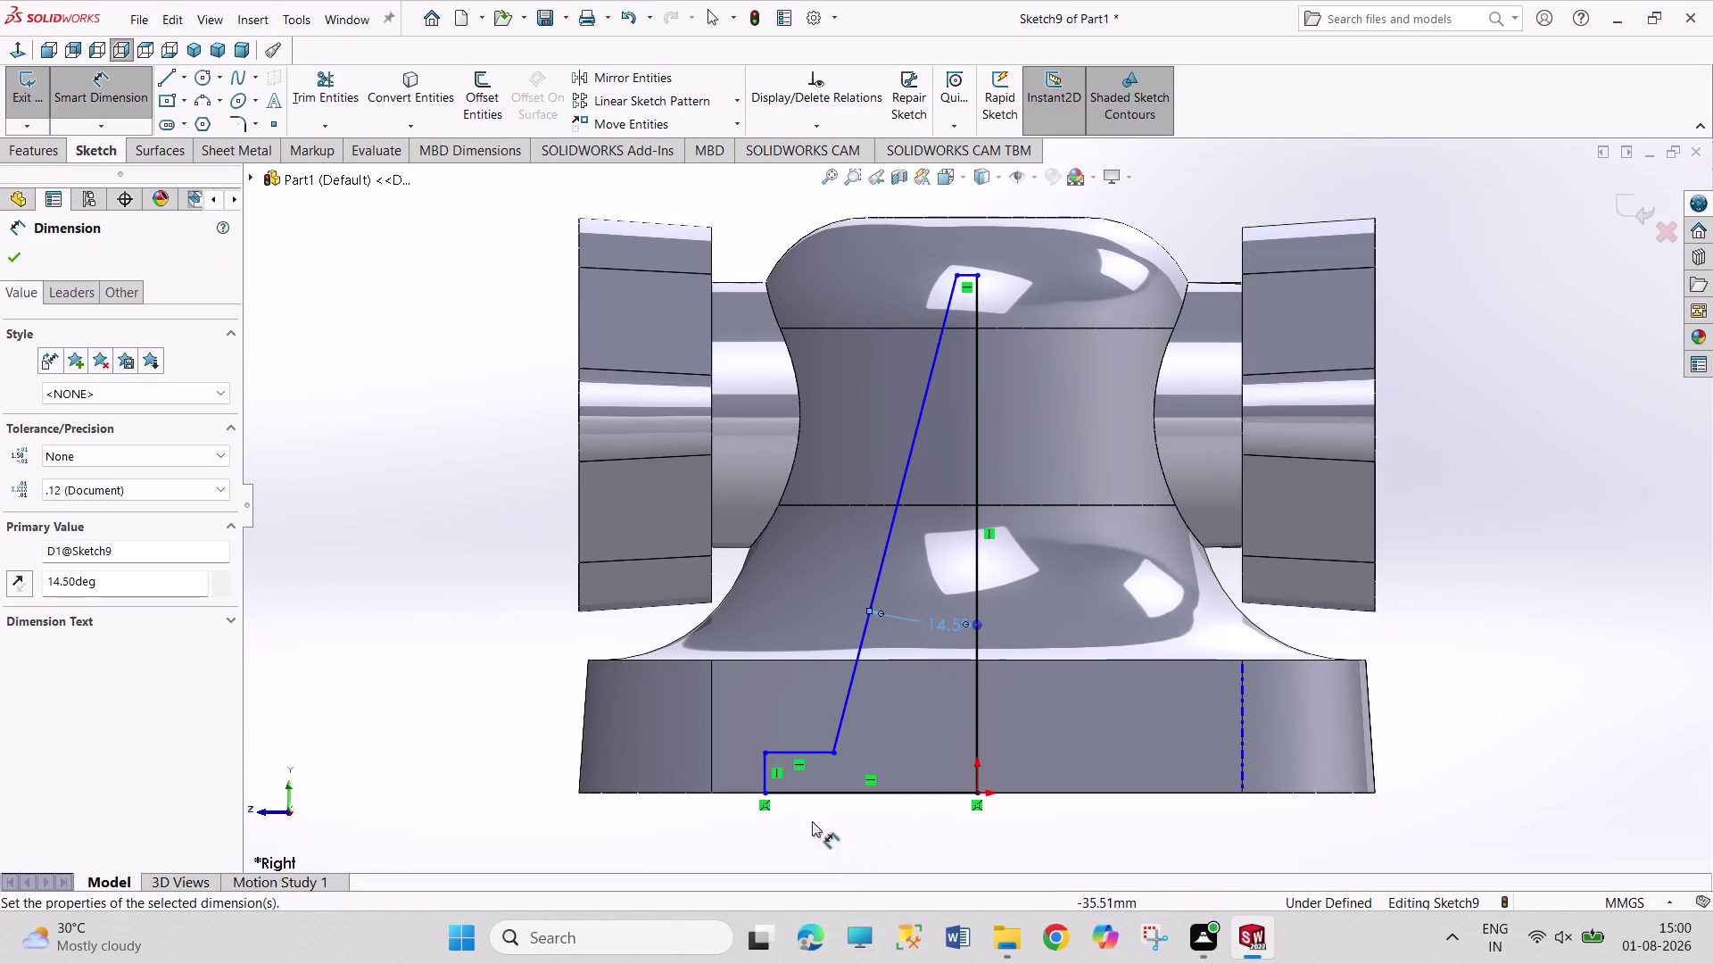
Dimension the profile's bottom line to a 50 mm base width.
click(830, 795)
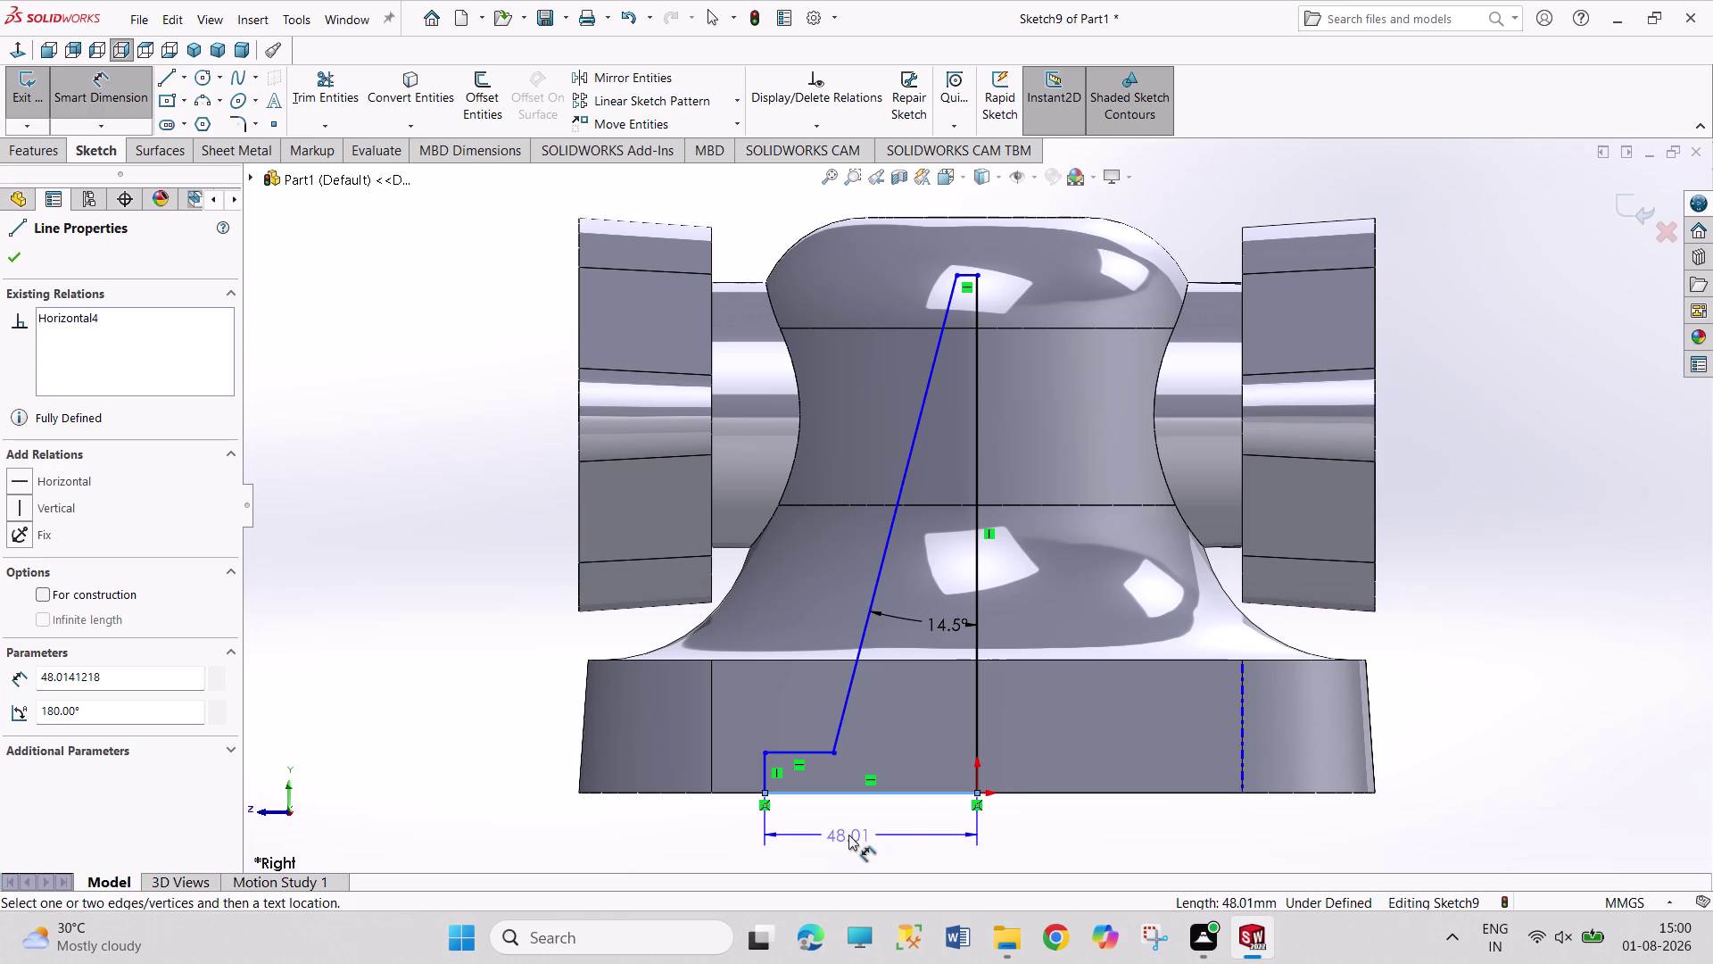
click(848, 834)
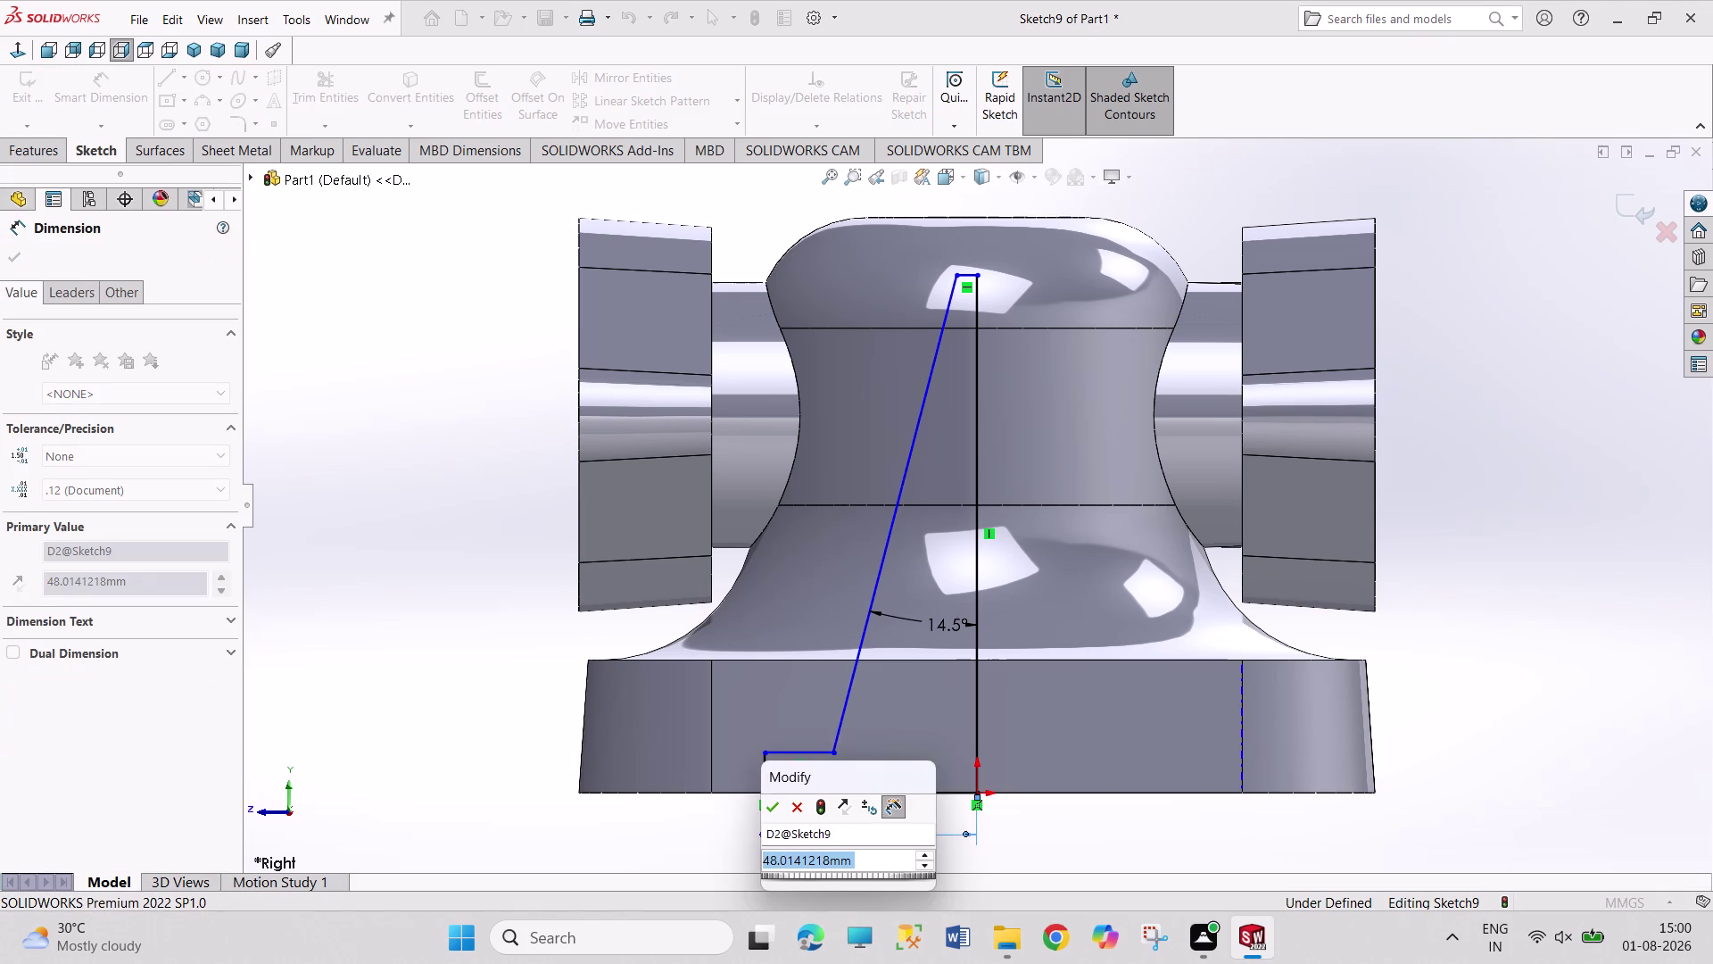
text(50)
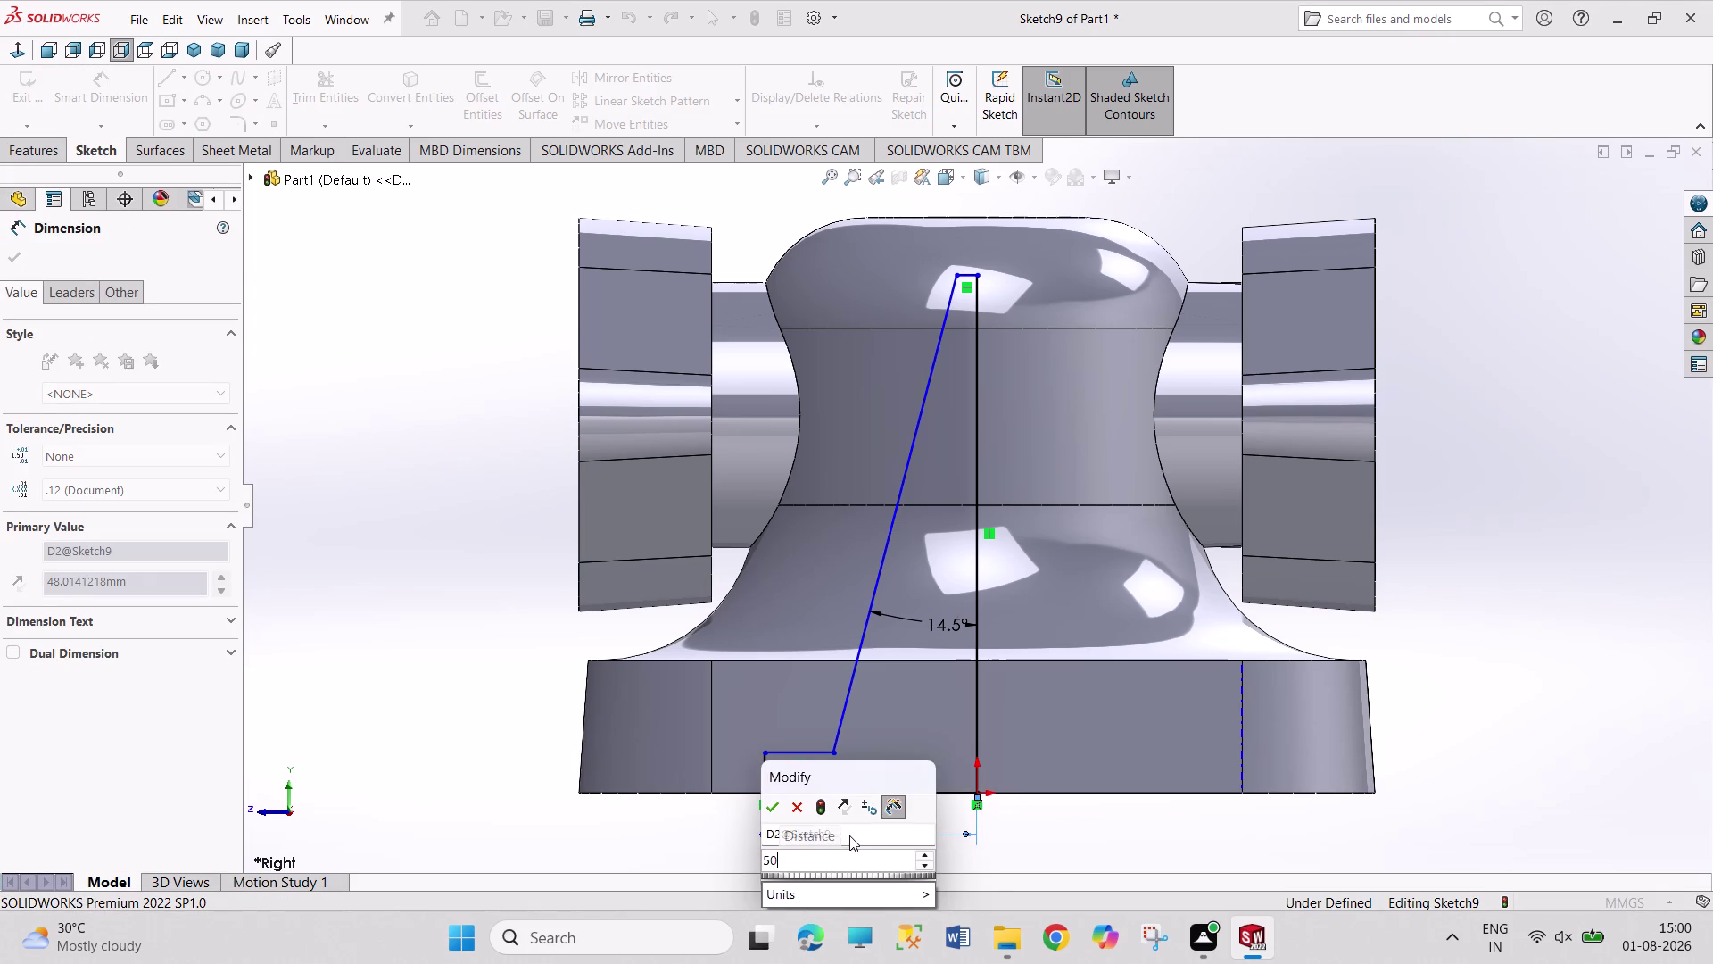
key(Return)
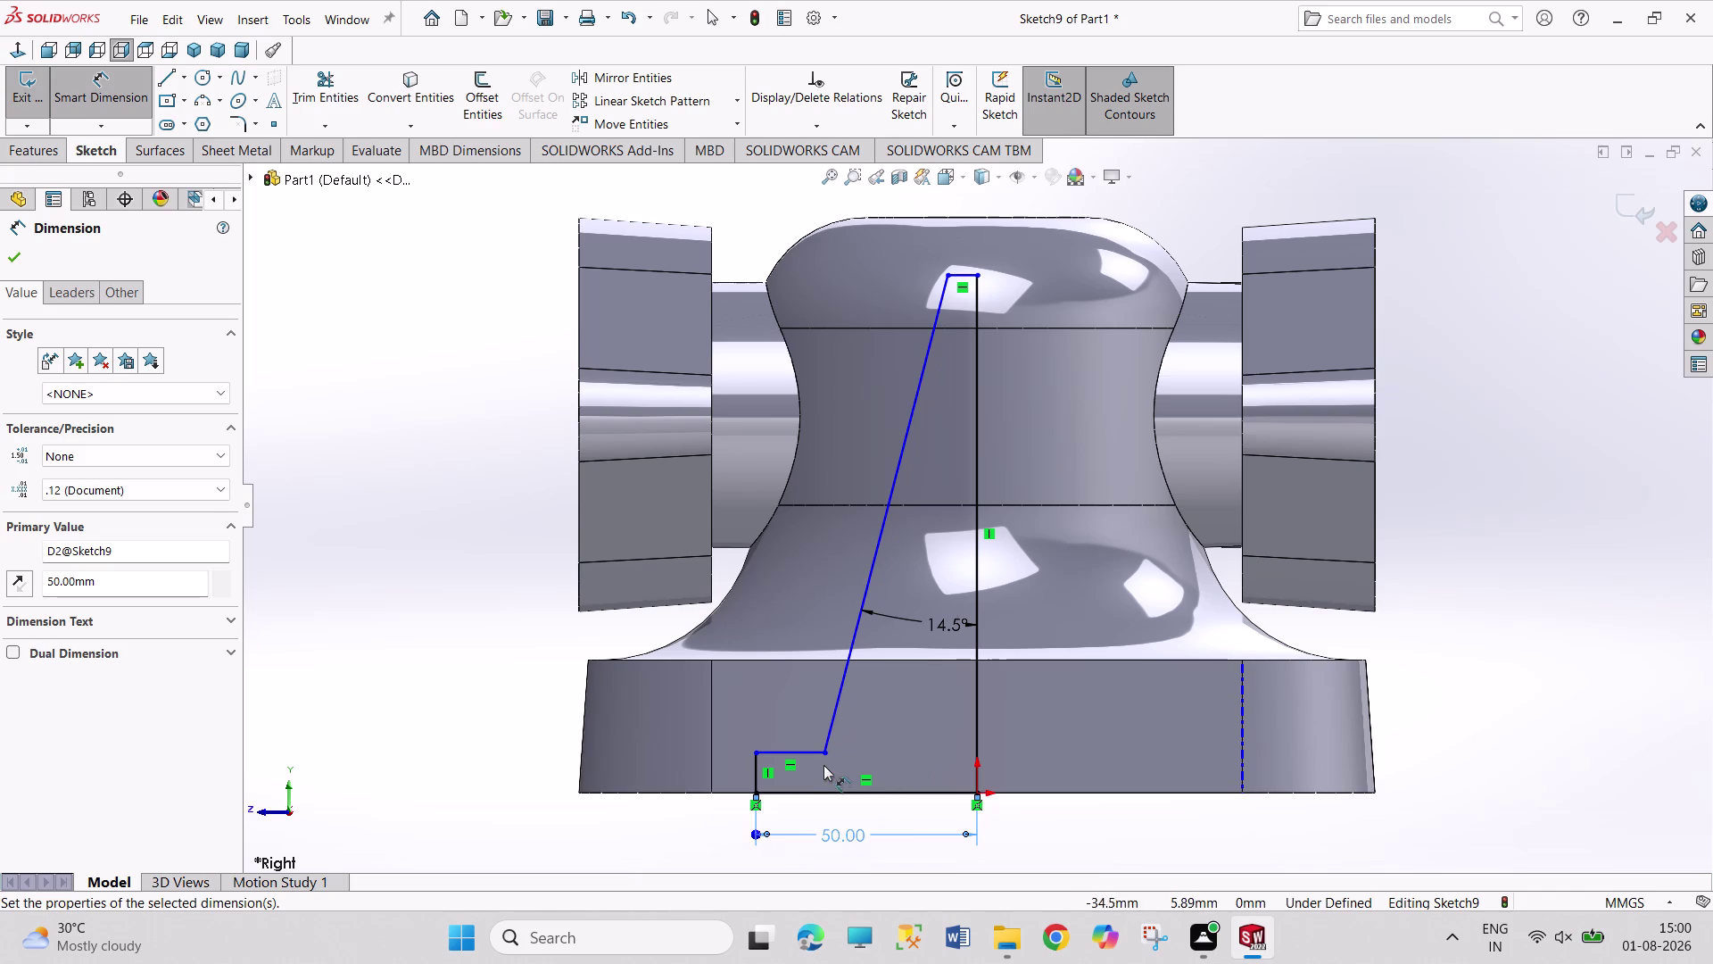
Set the step-to-centre-line offset to 40 mm, then place the centre line's height dimension.
click(822, 754)
click(972, 733)
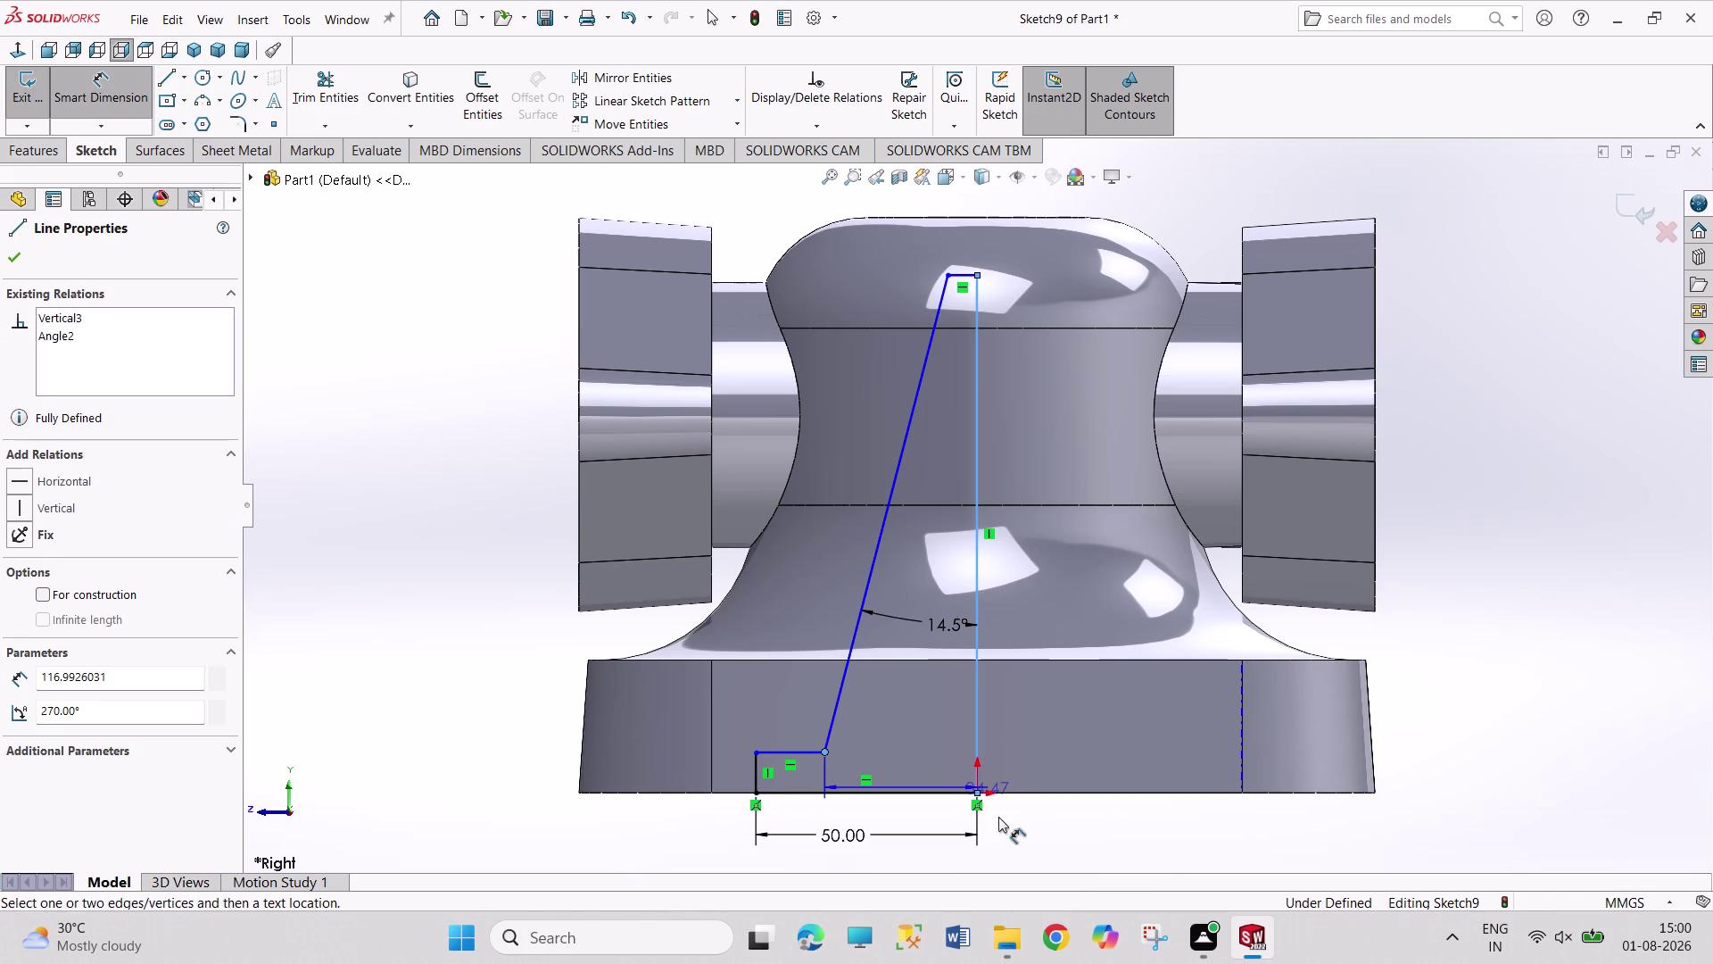
click(1011, 858)
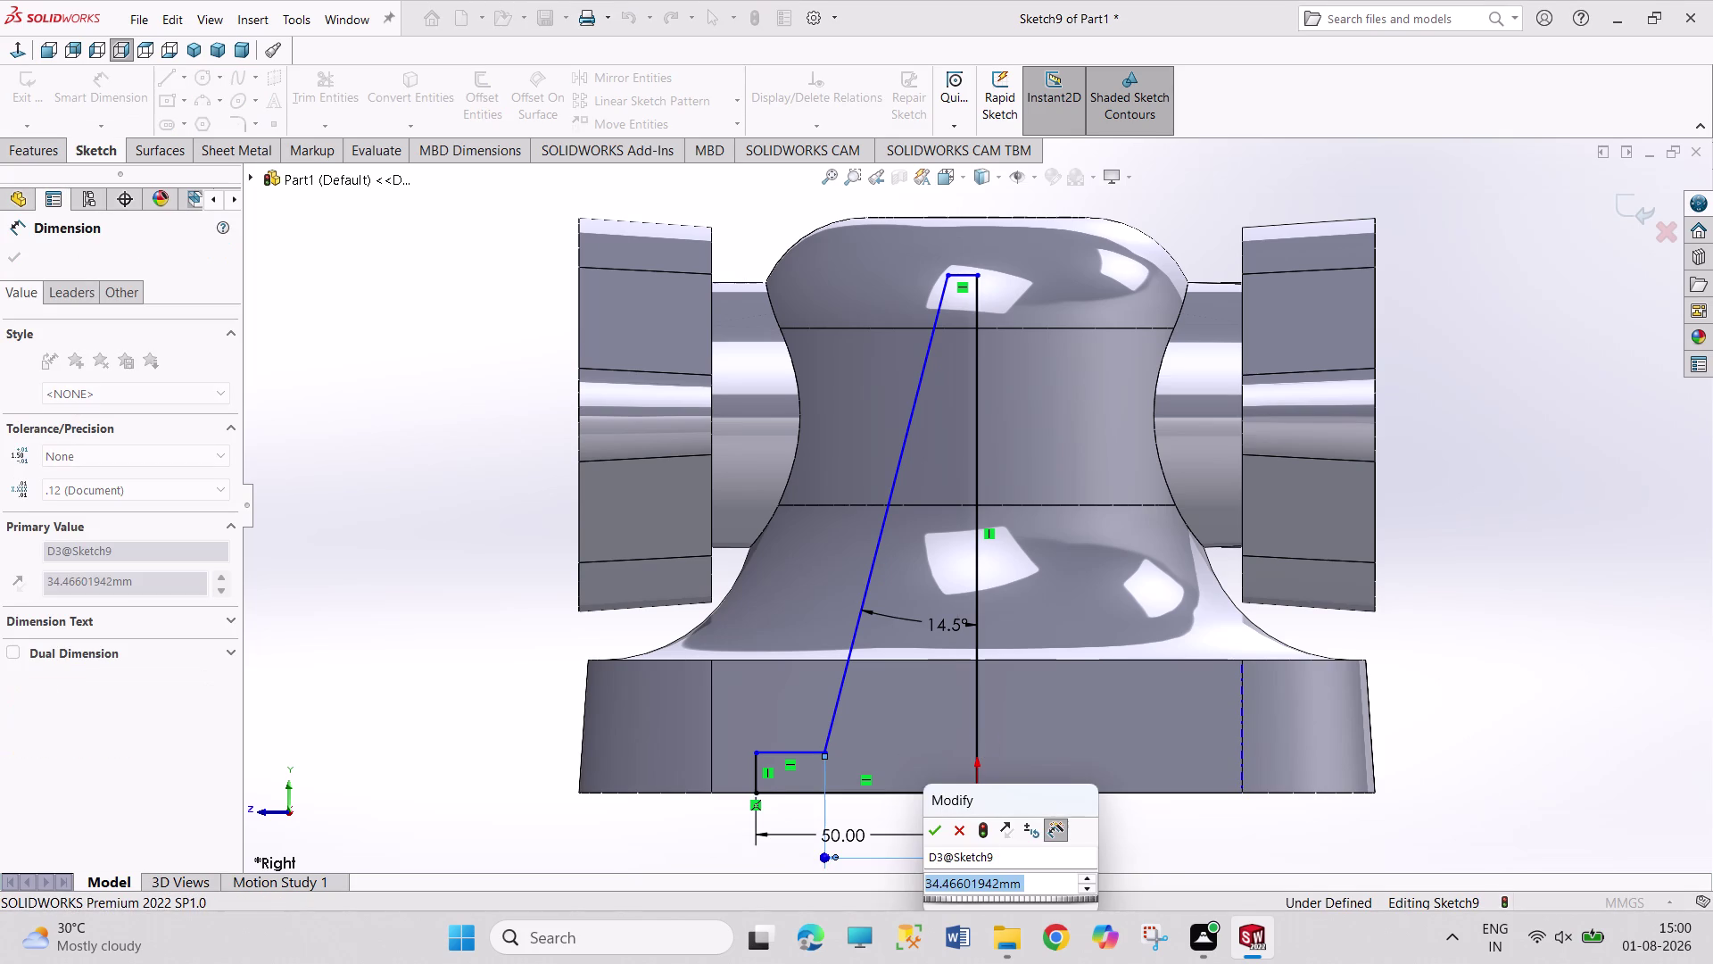
key(4)
key(0)
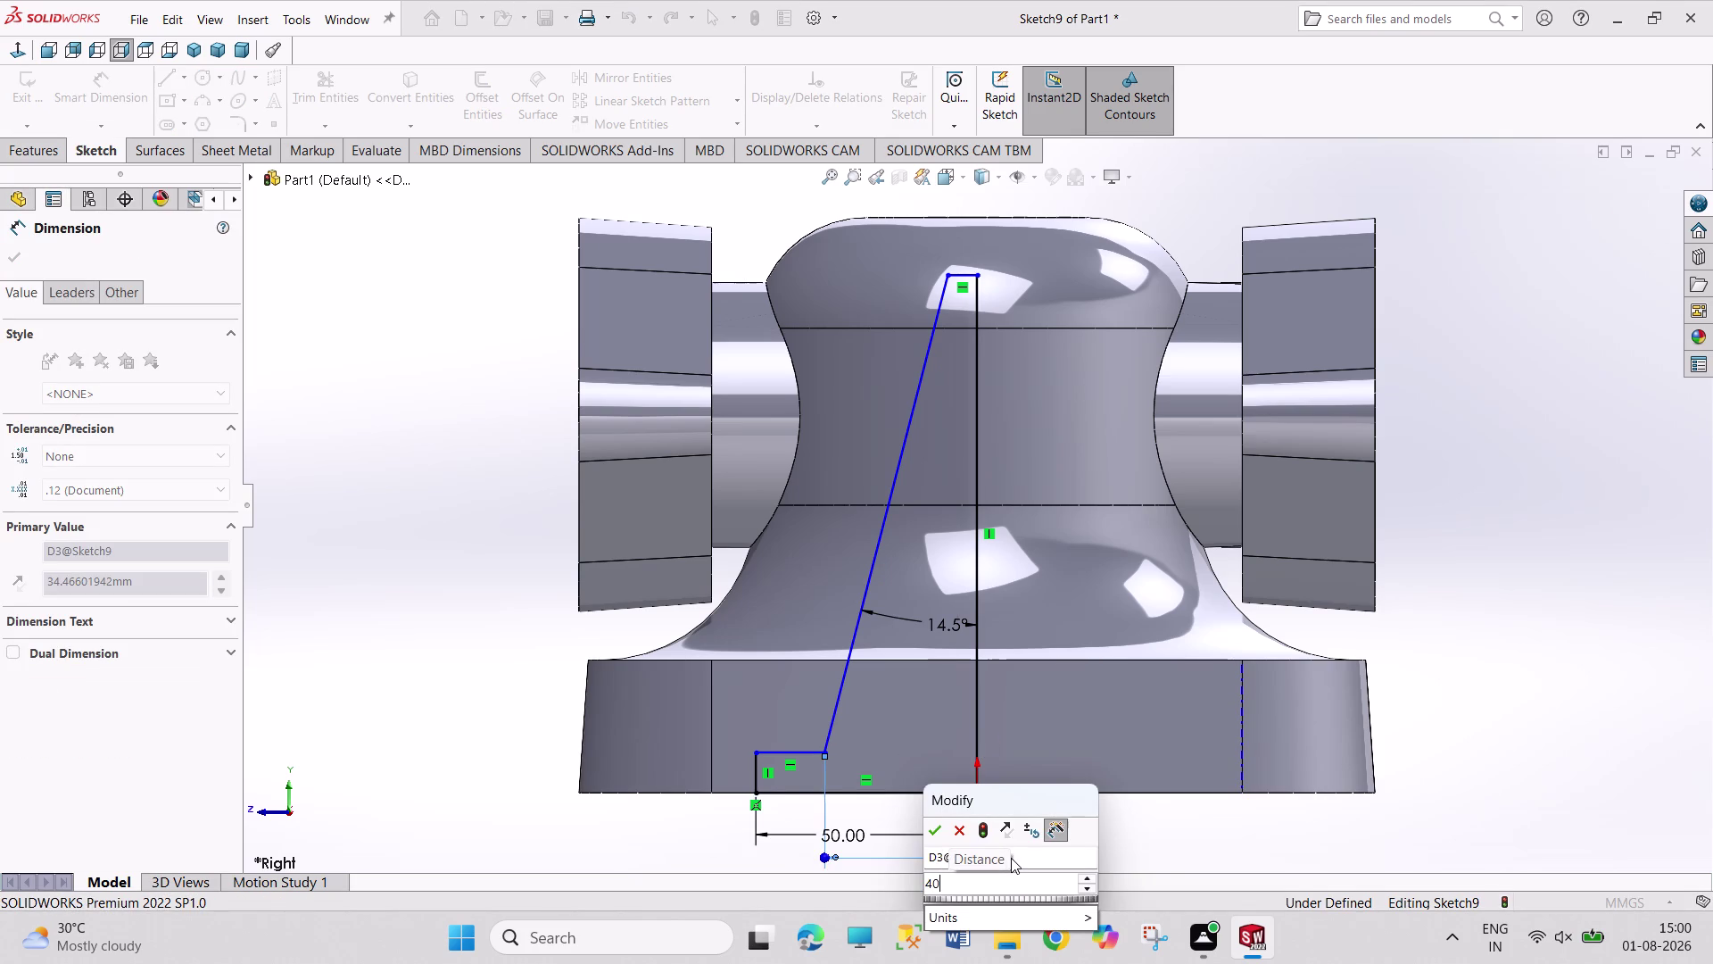
key(Return)
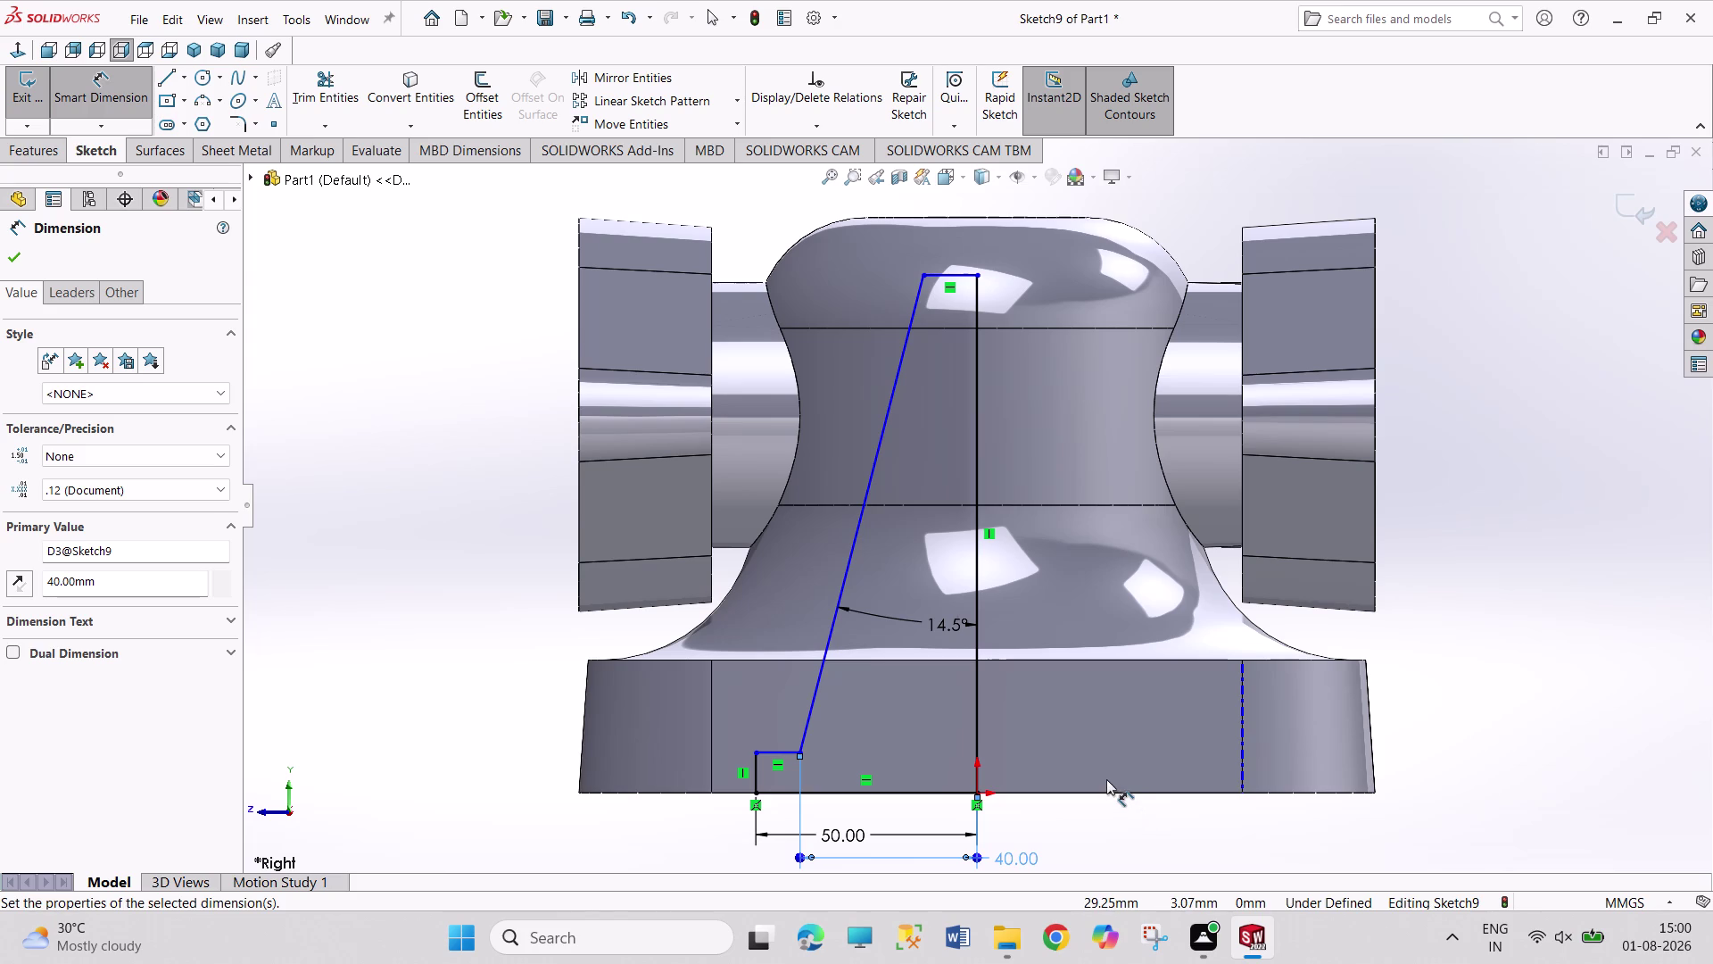
click(981, 592)
click(1450, 577)
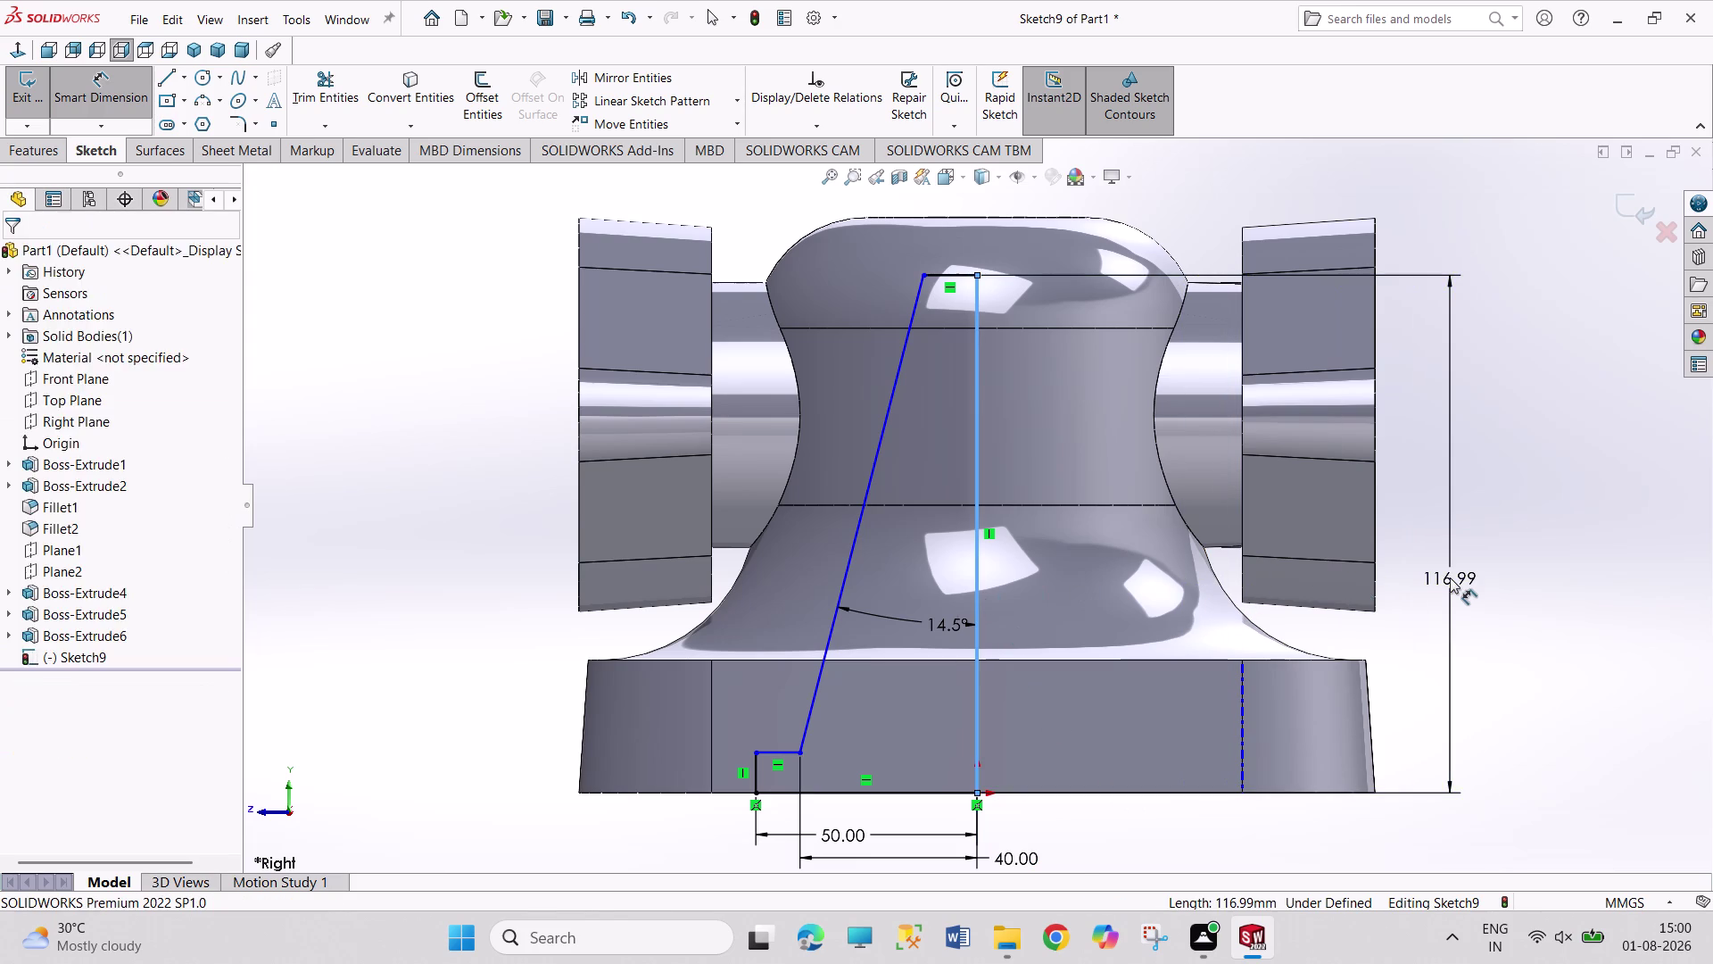
Set the centre line height to 120 mm and end dimensioning.
text(120)
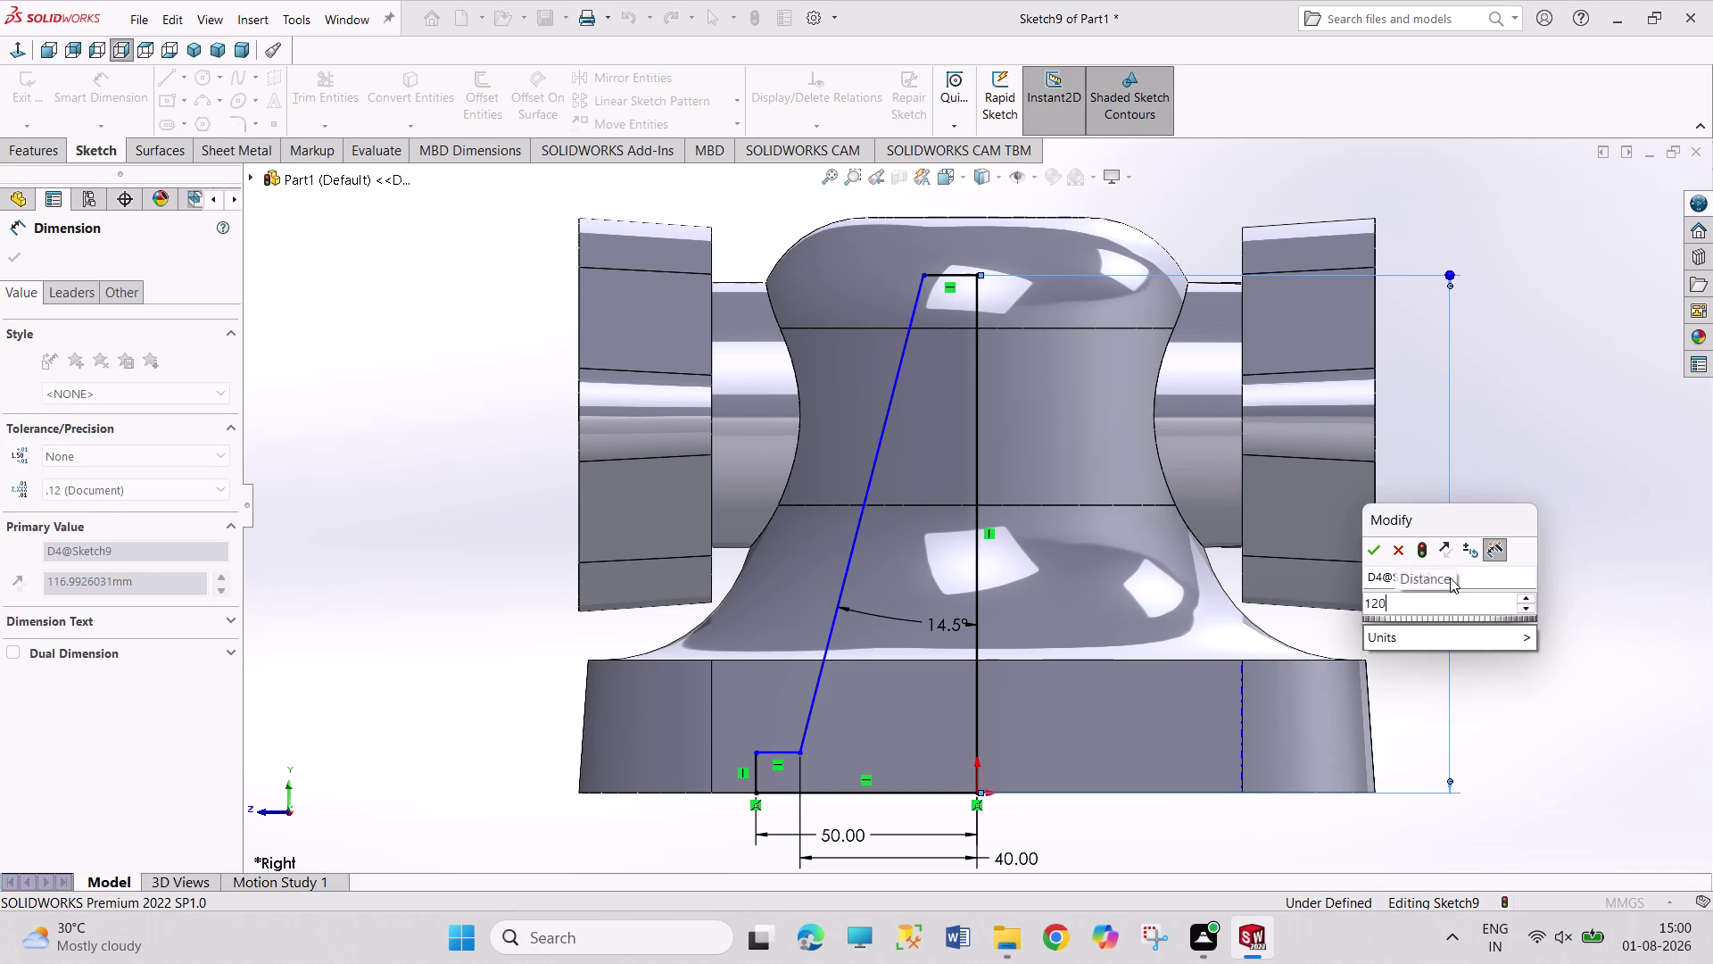
key(Return)
right_click(1533, 468)
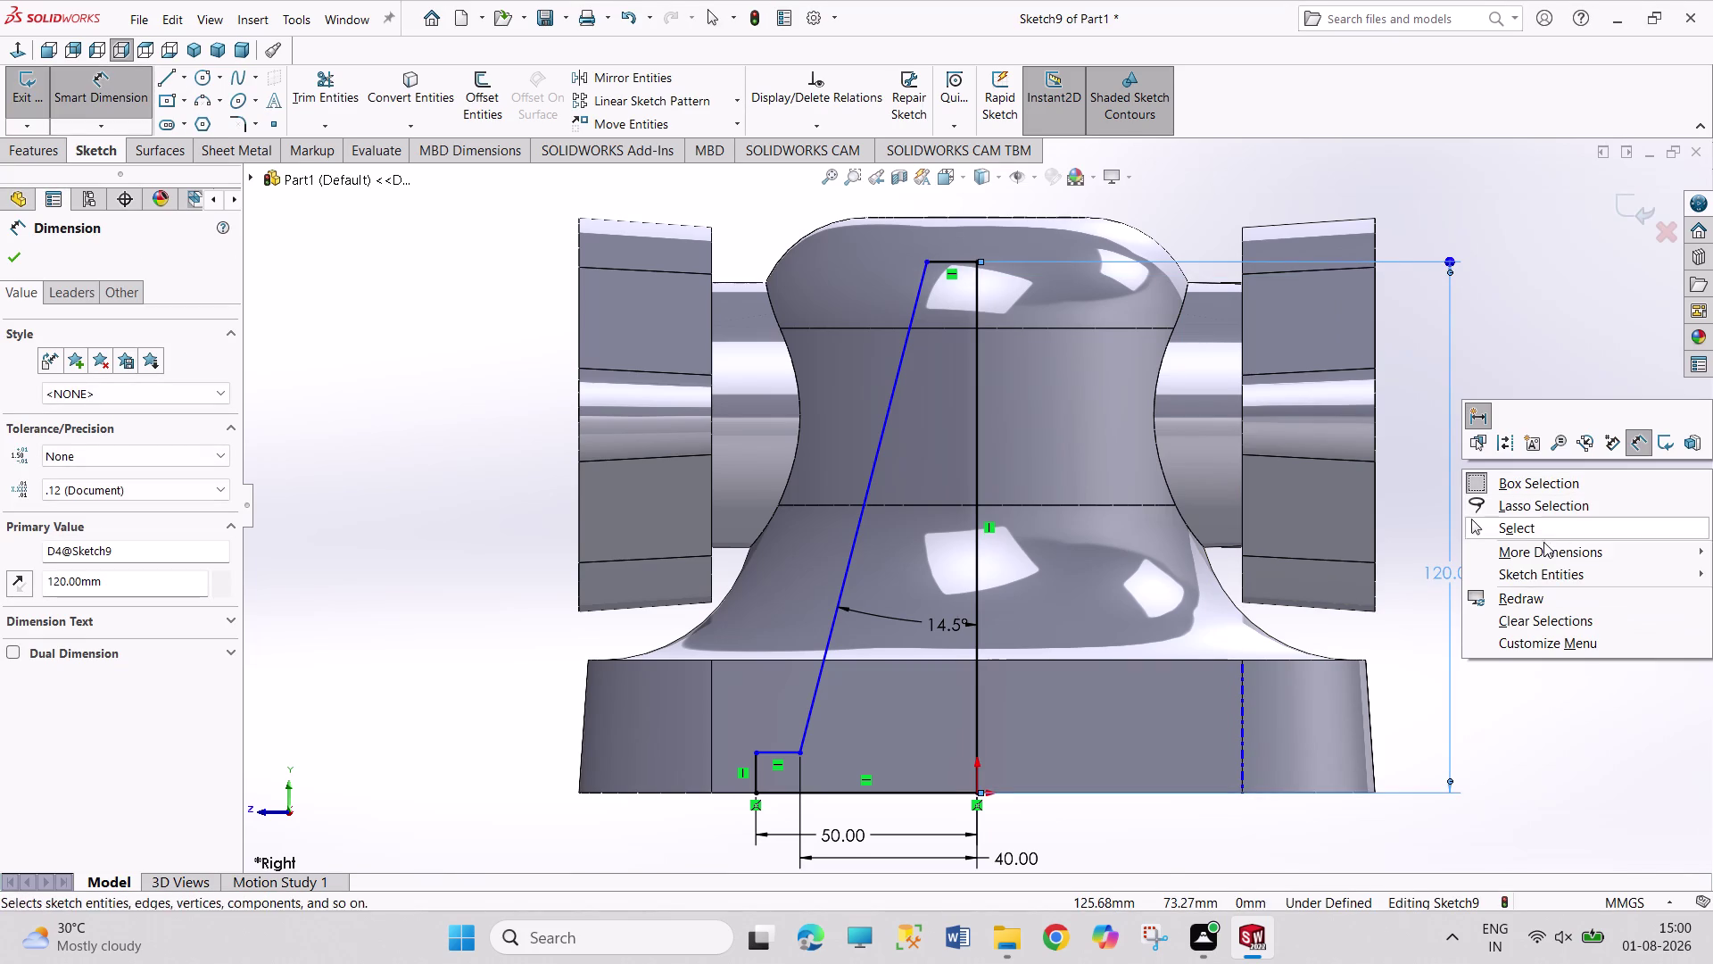
click(1545, 536)
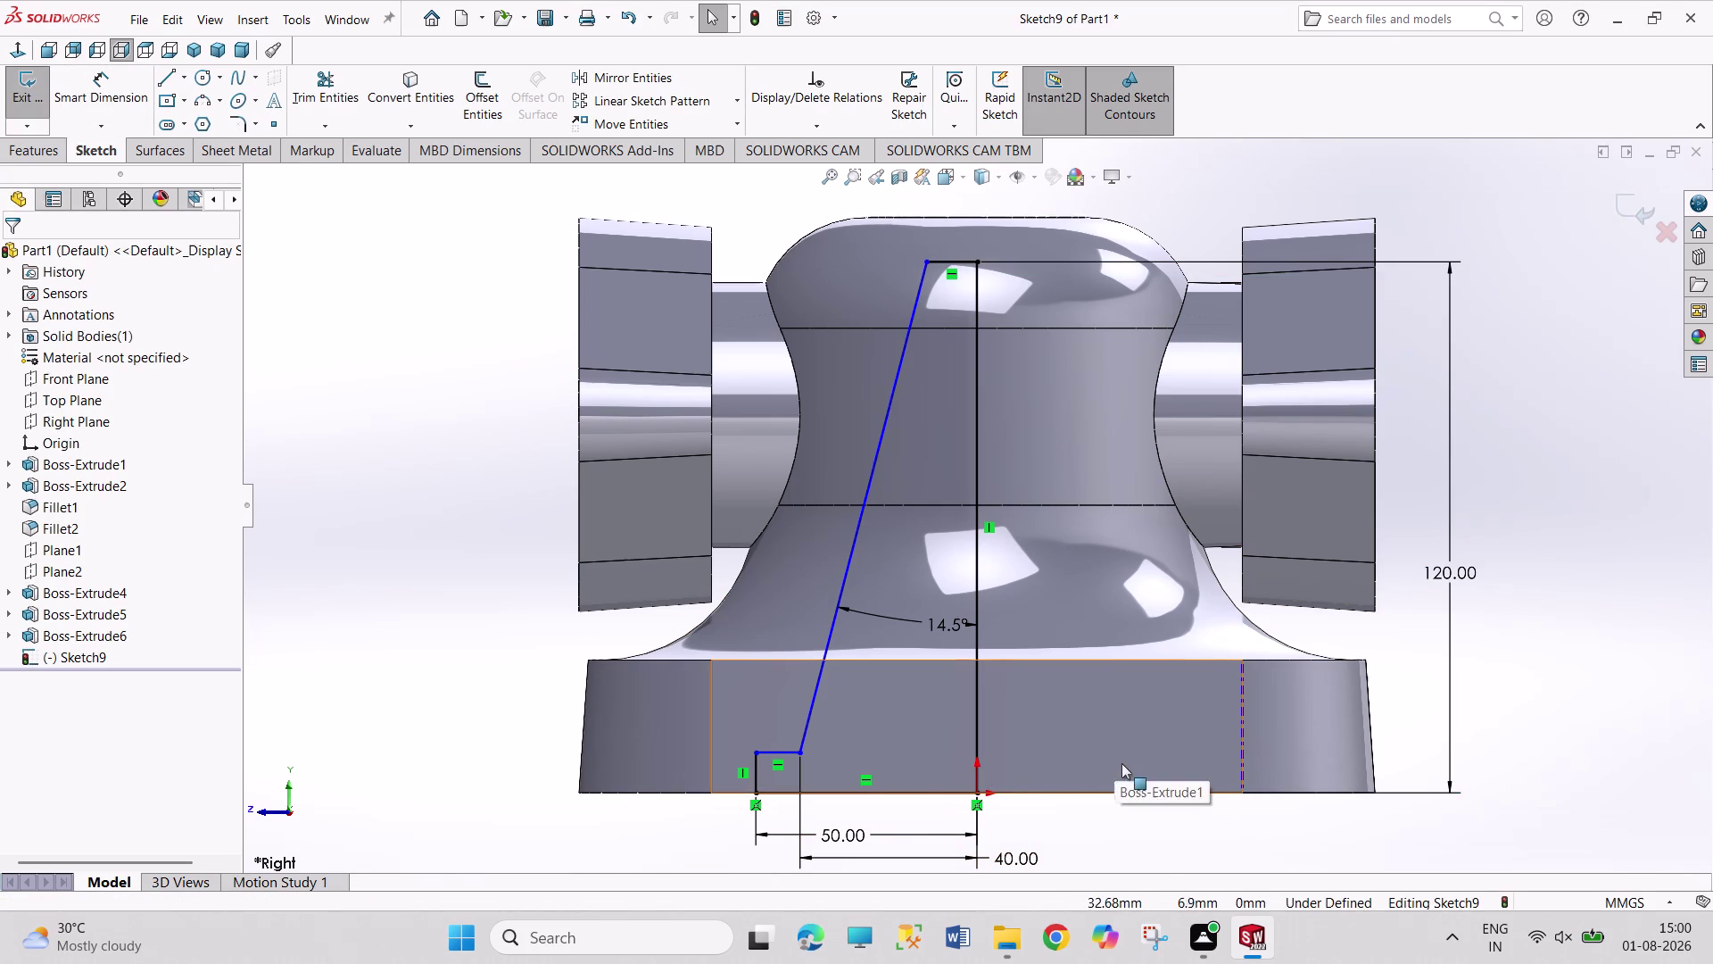
Dimension the step's top edge to a 10 mm step height.
drag(809, 700, 788, 686)
key(ctrl+z)
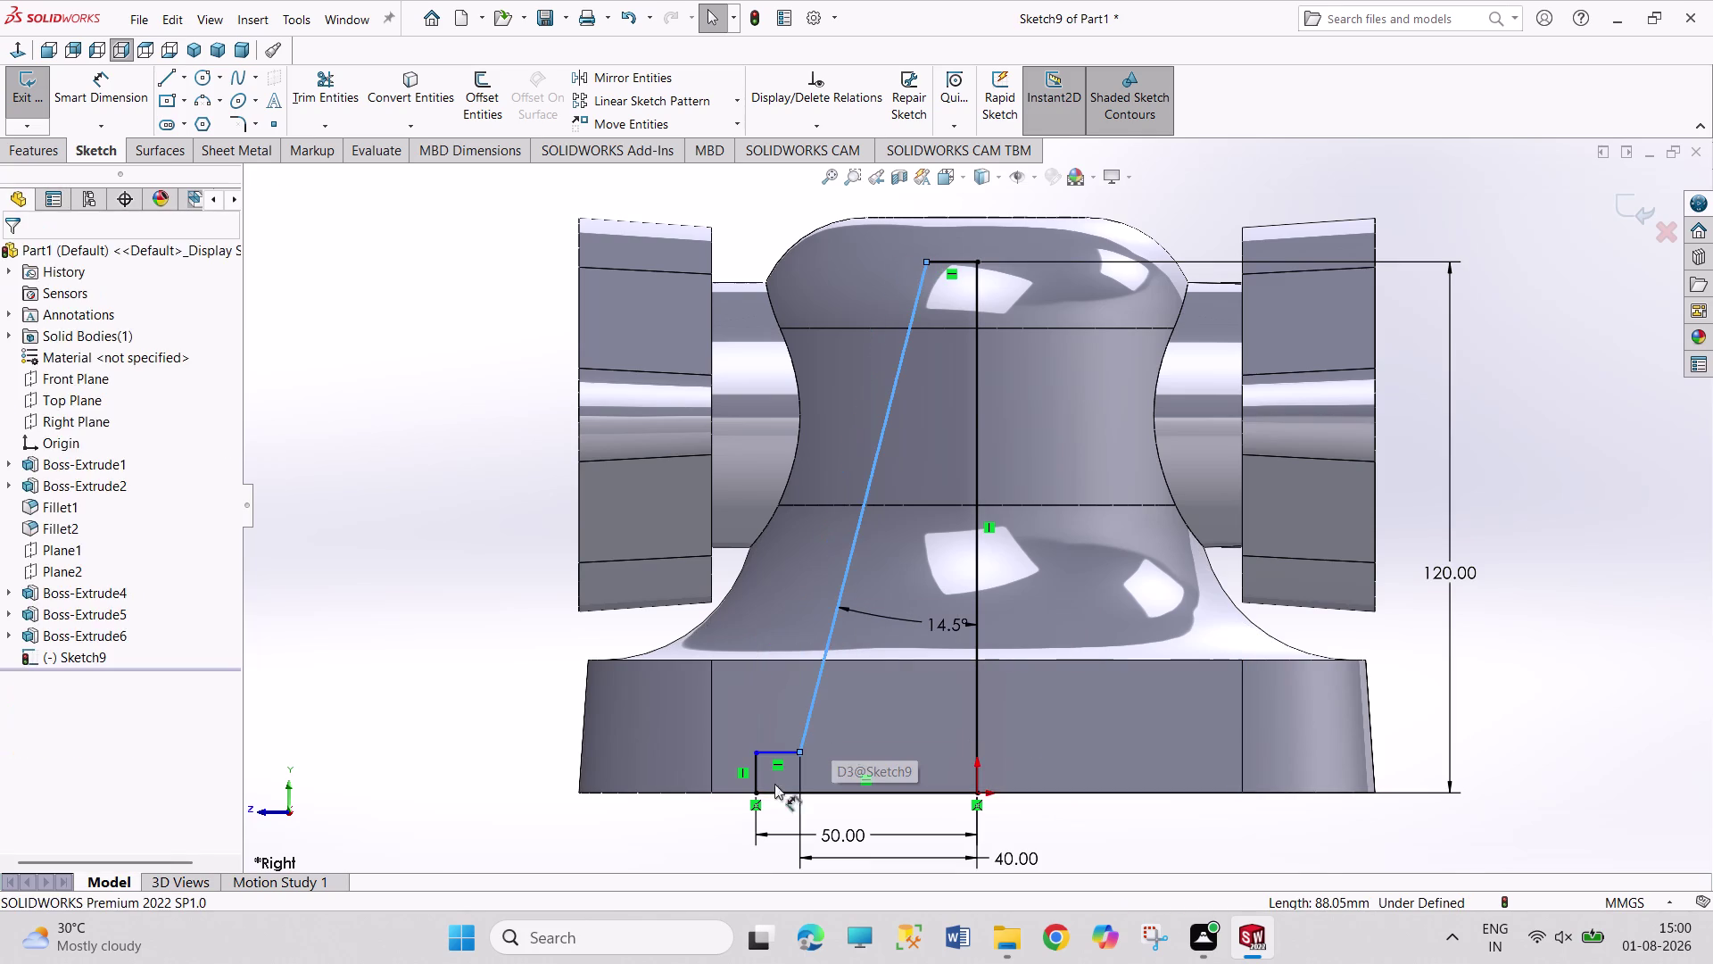
right_drag(551, 708, 576, 541)
drag(752, 780, 740, 780)
click(521, 708)
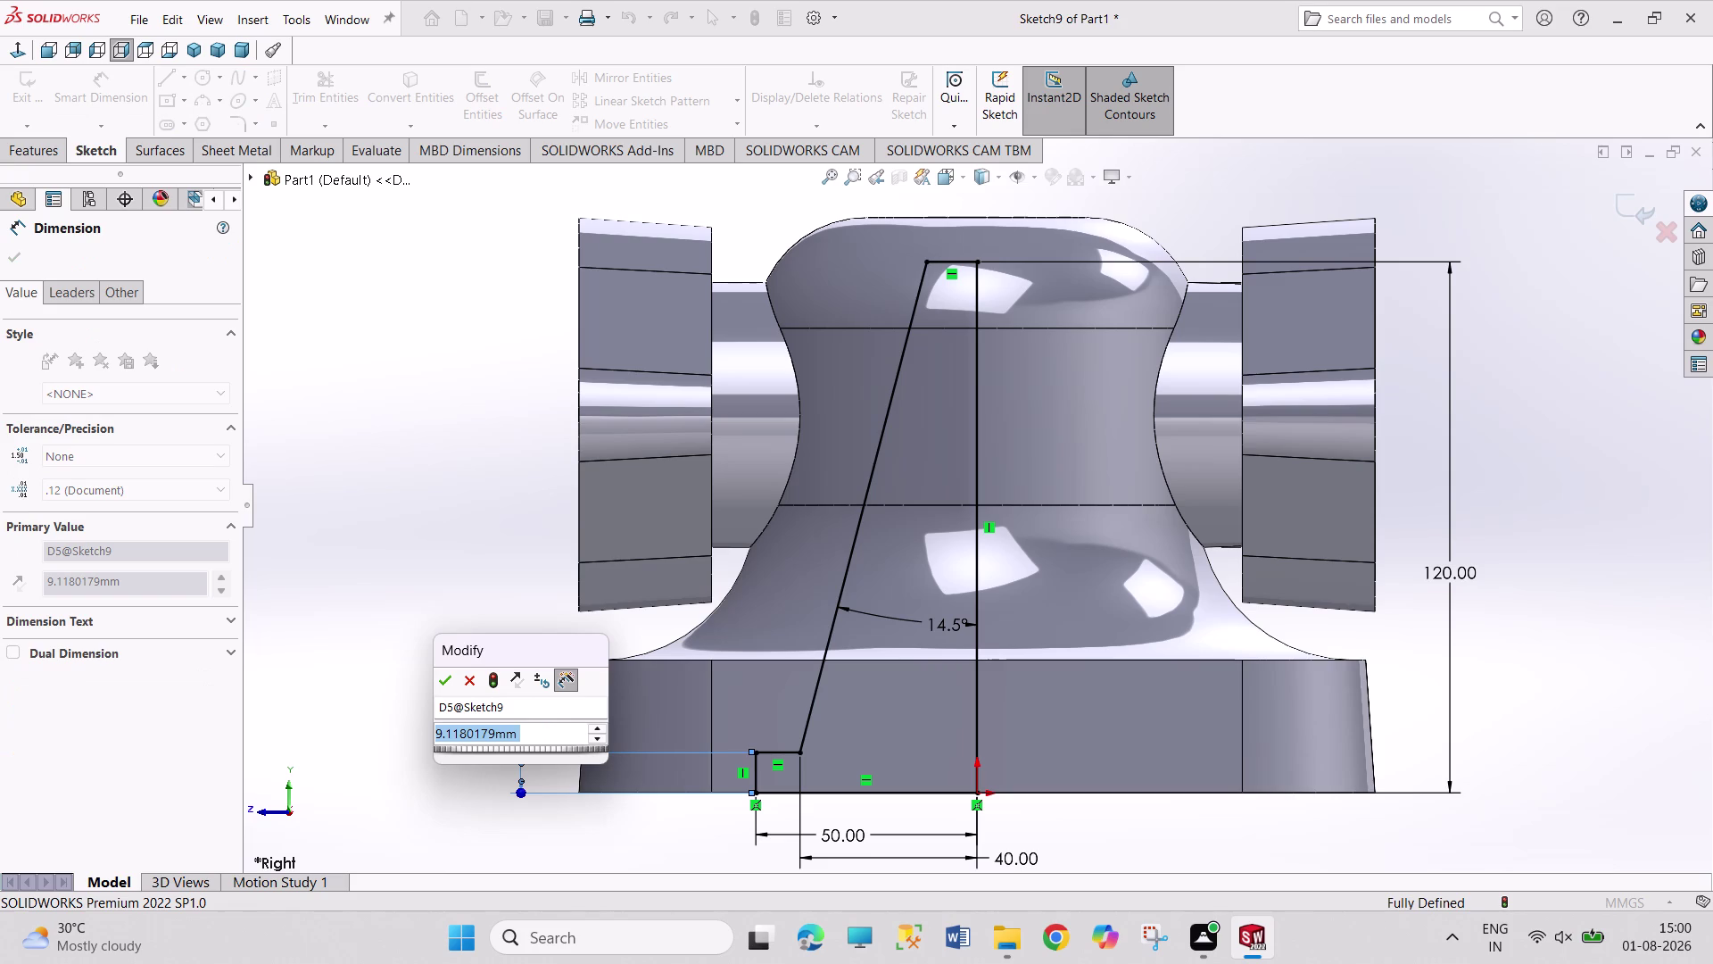
text(10)
key(Return)
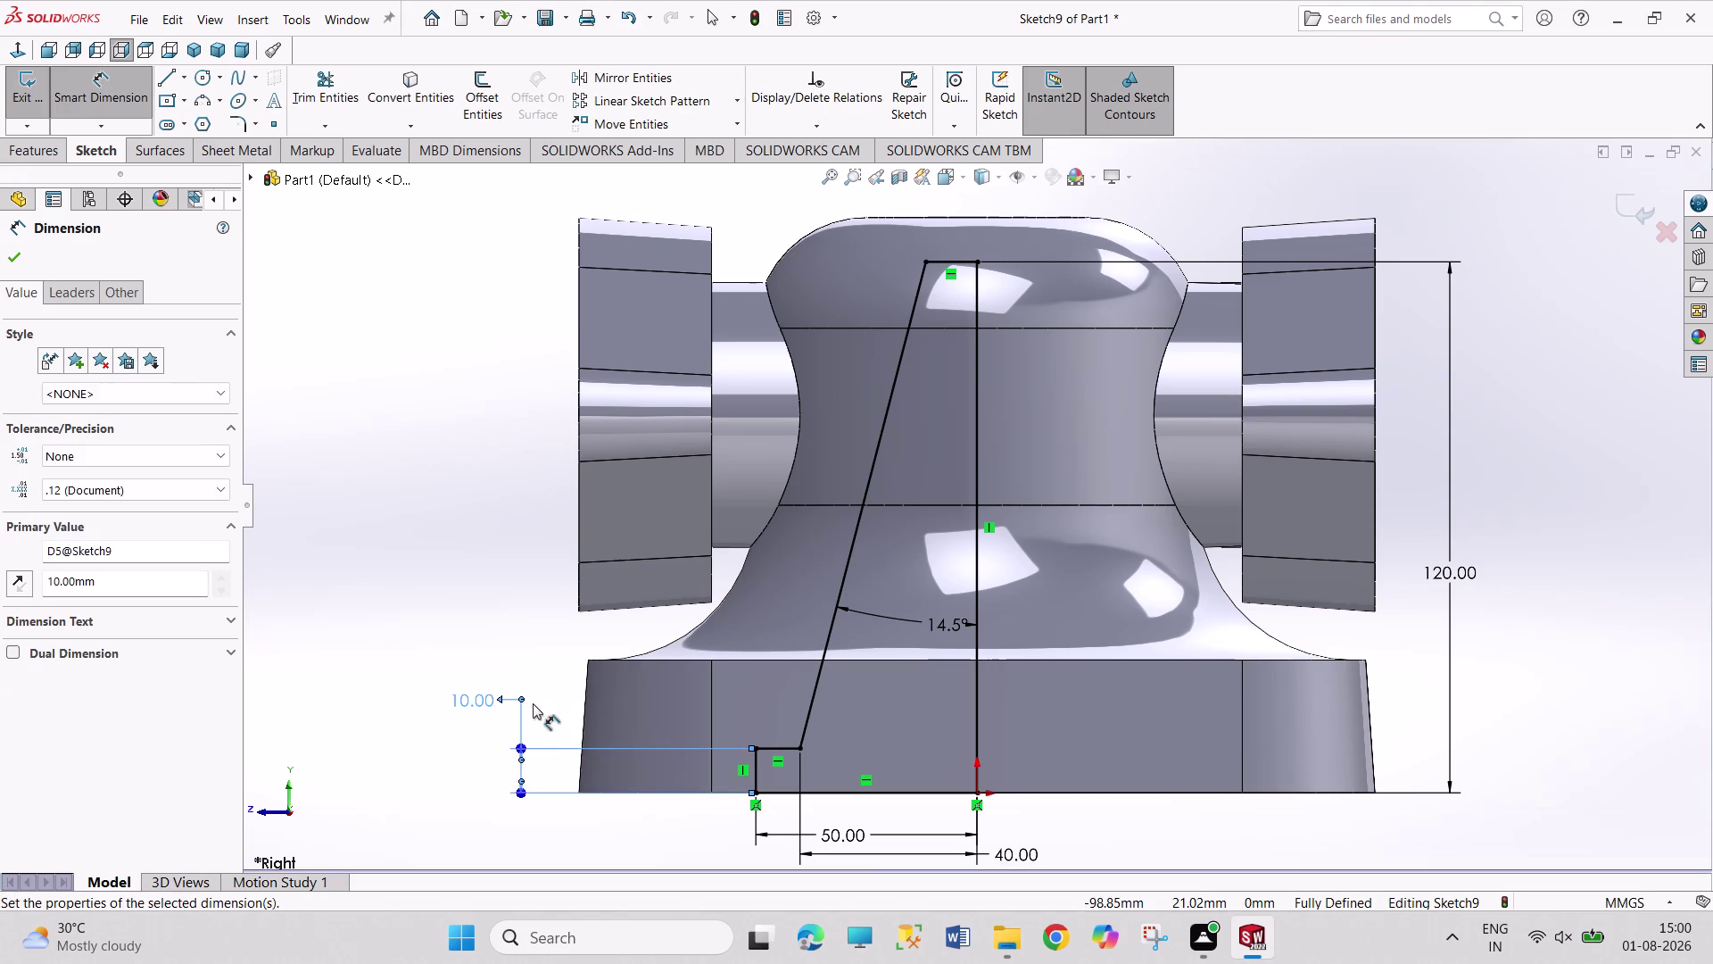
Exit the fully defined profile sketch.
right_click(456, 382)
click(490, 438)
click(18, 92)
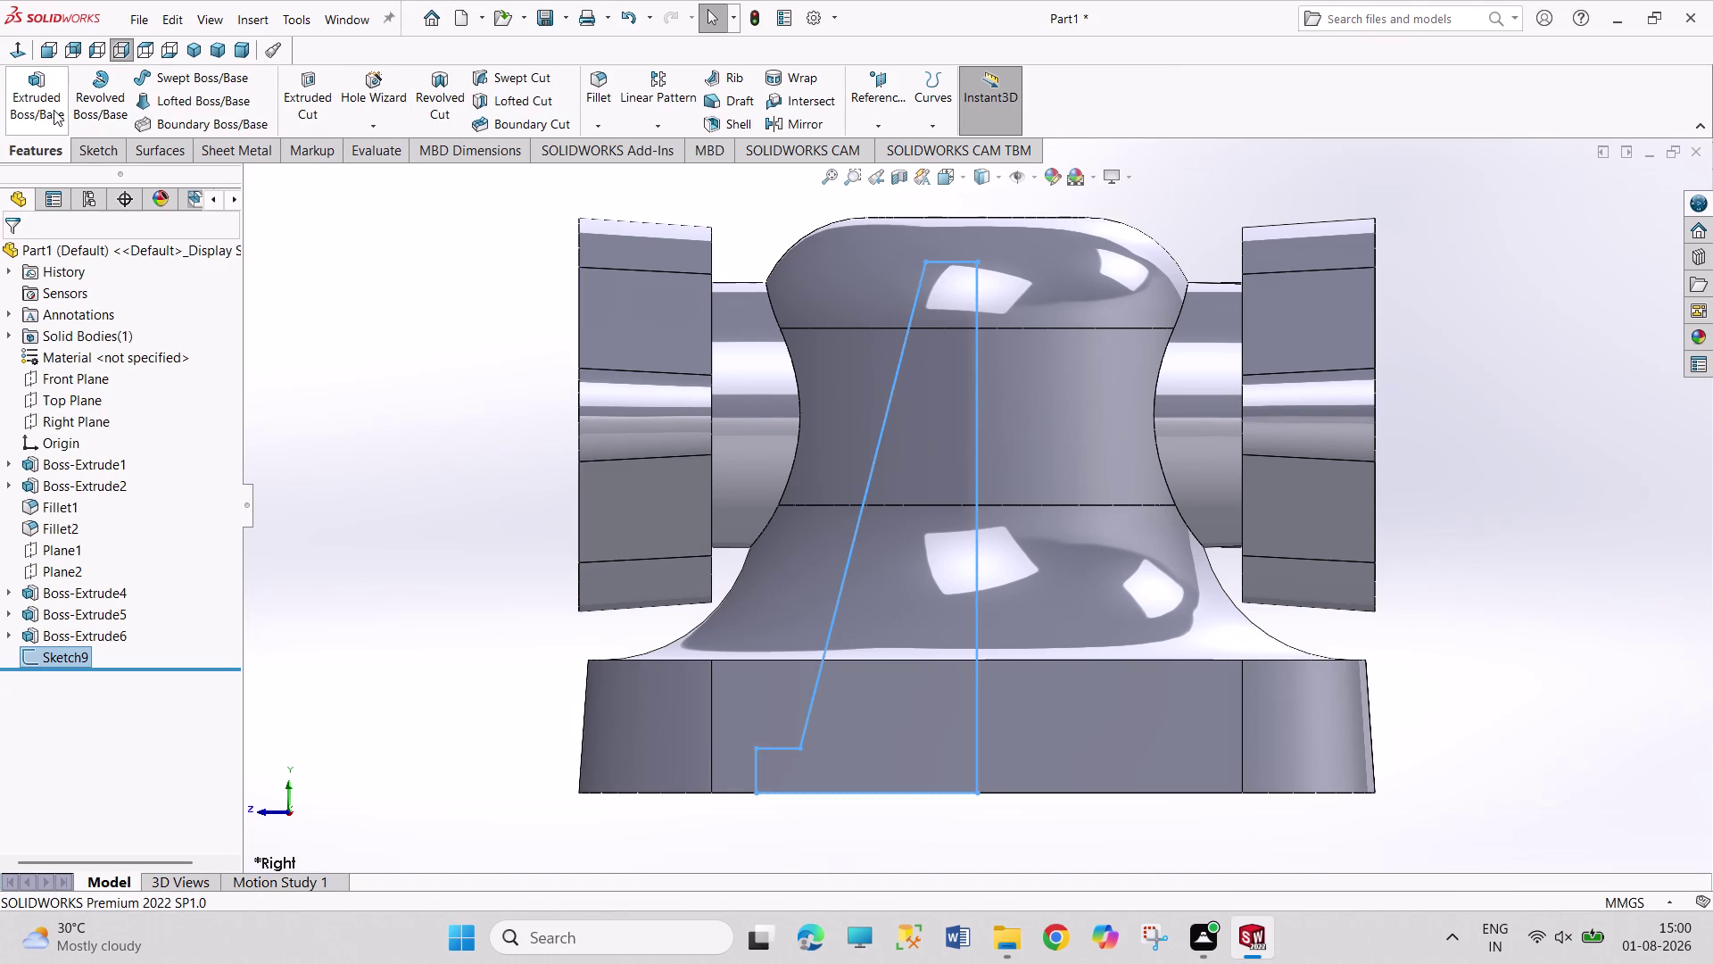
Revolve-cut the profile 360° about centre line Line6 in isometric view, creating Cut-Revolve1.
click(449, 99)
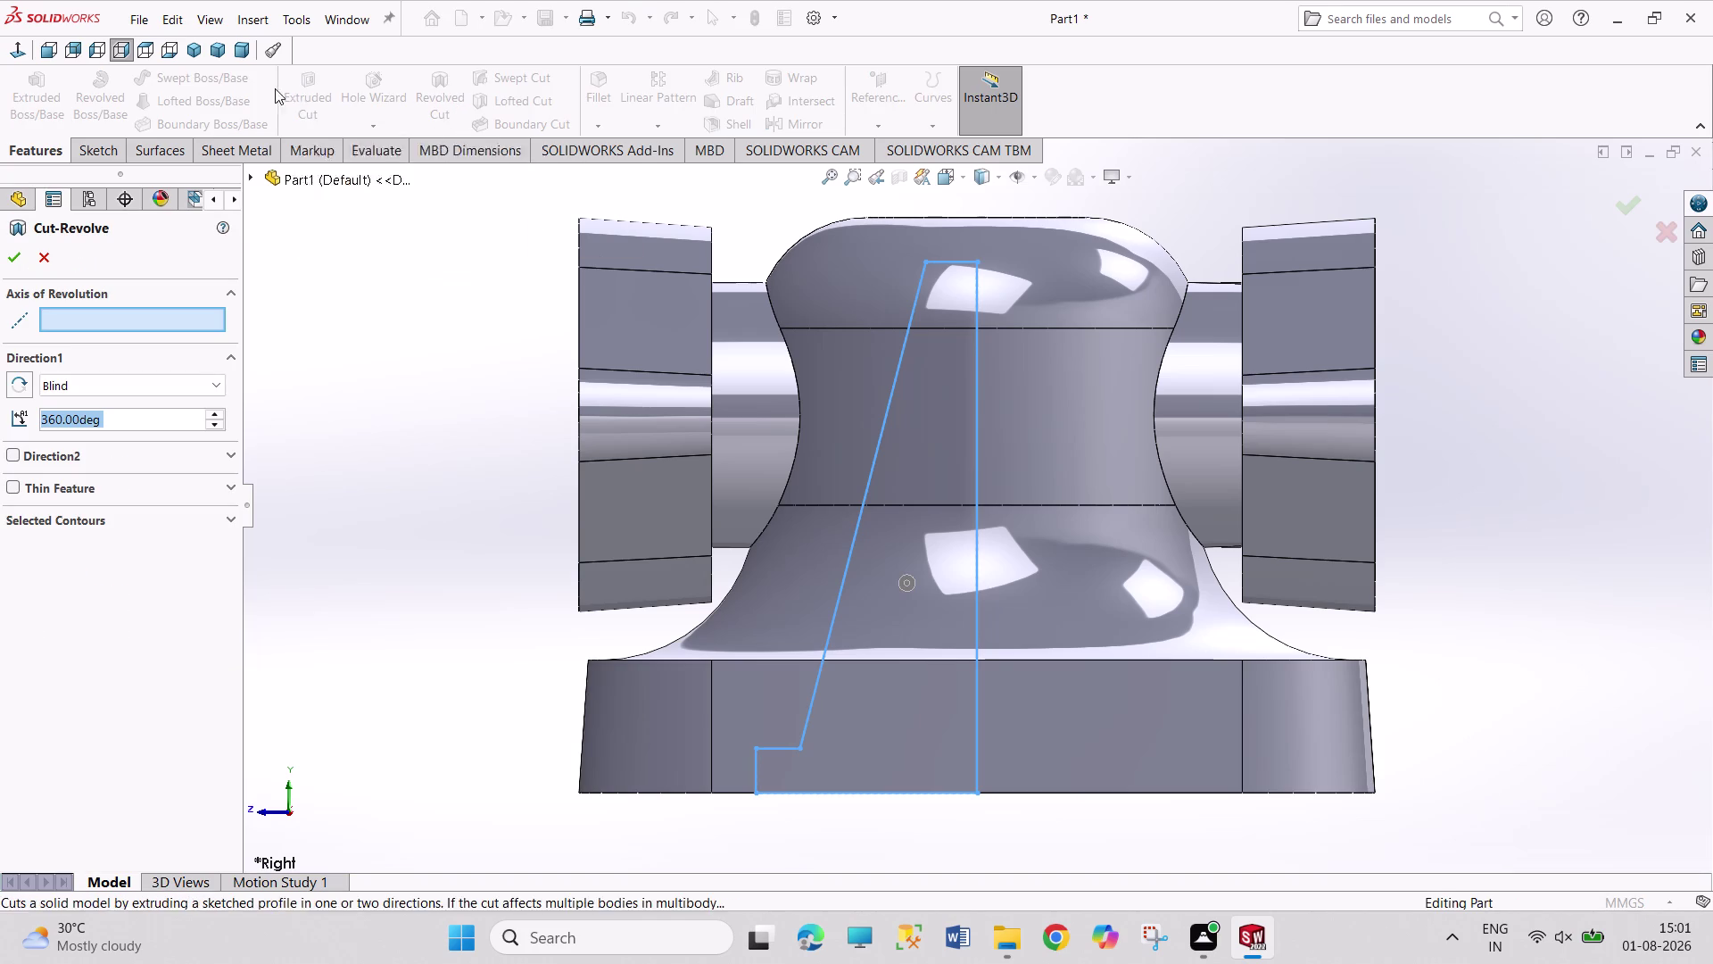
click(192, 49)
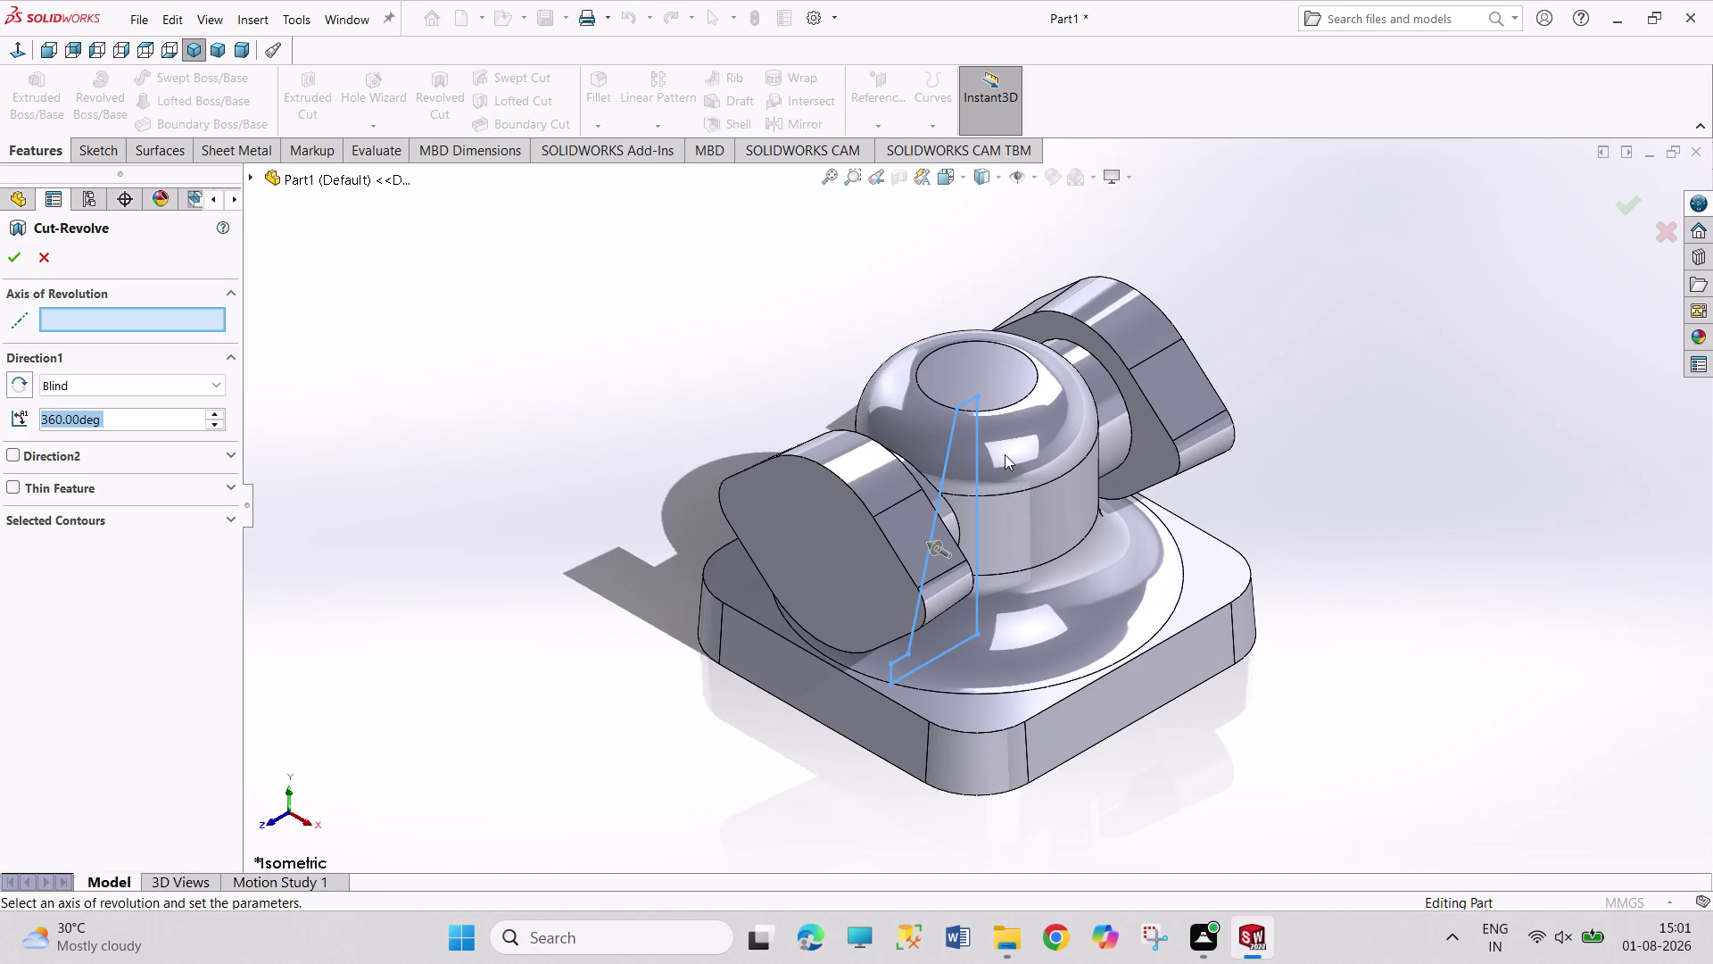
click(979, 442)
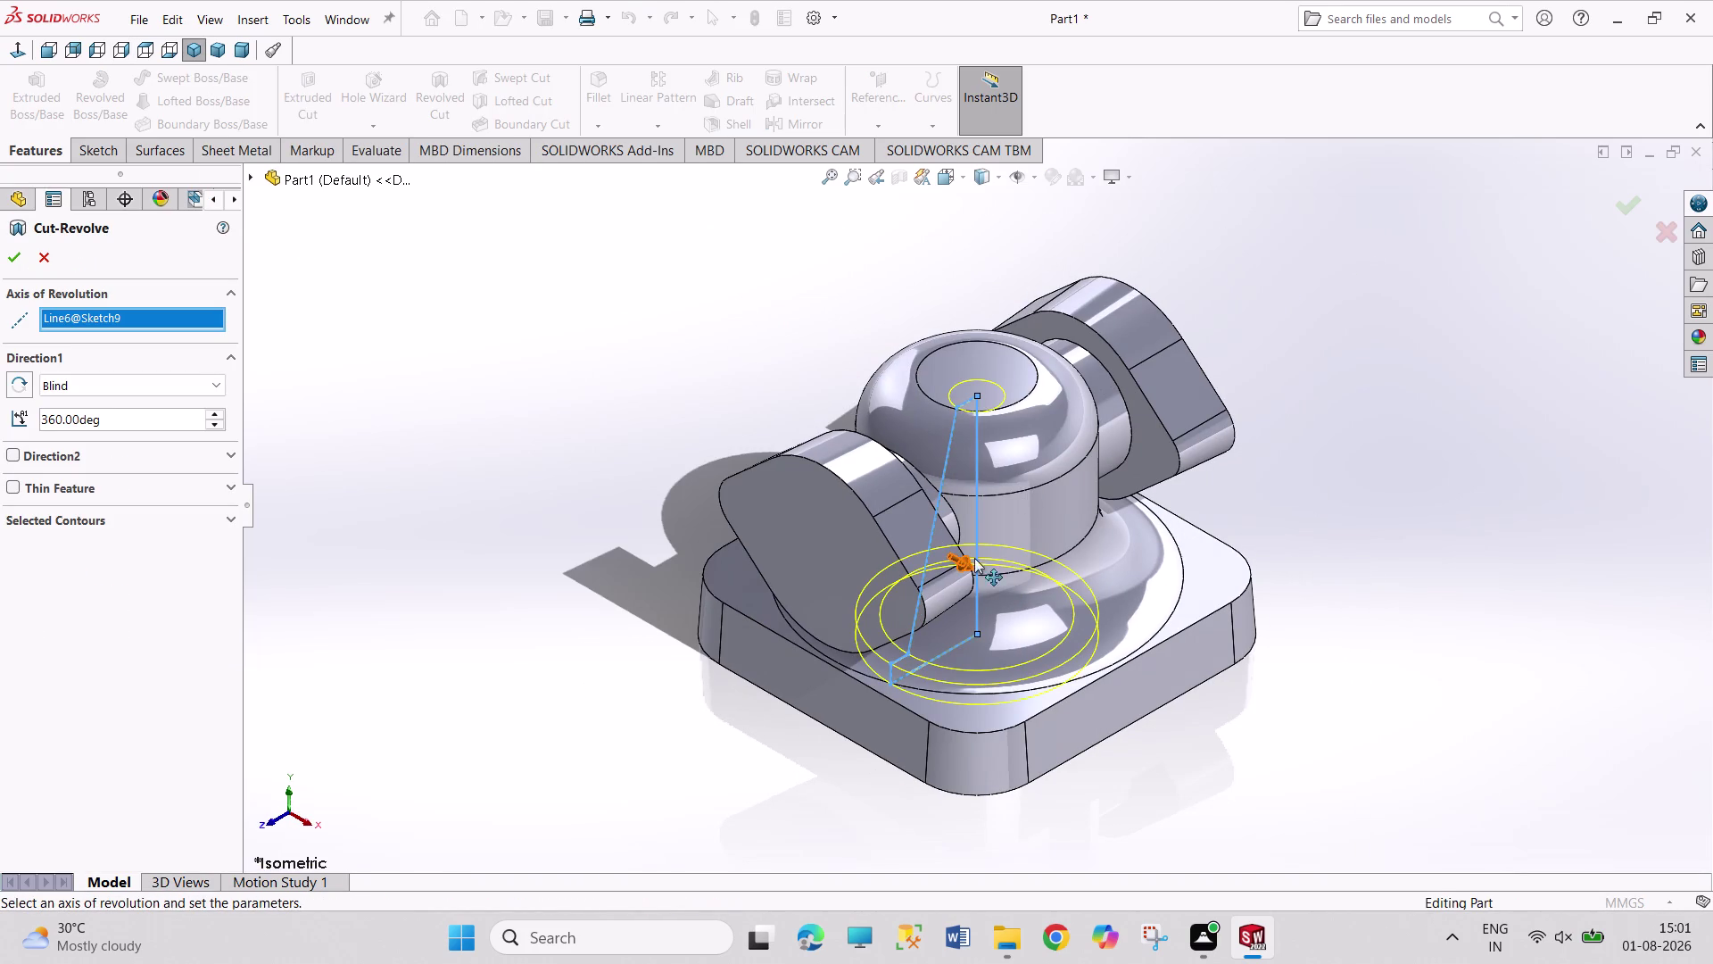
click(7, 246)
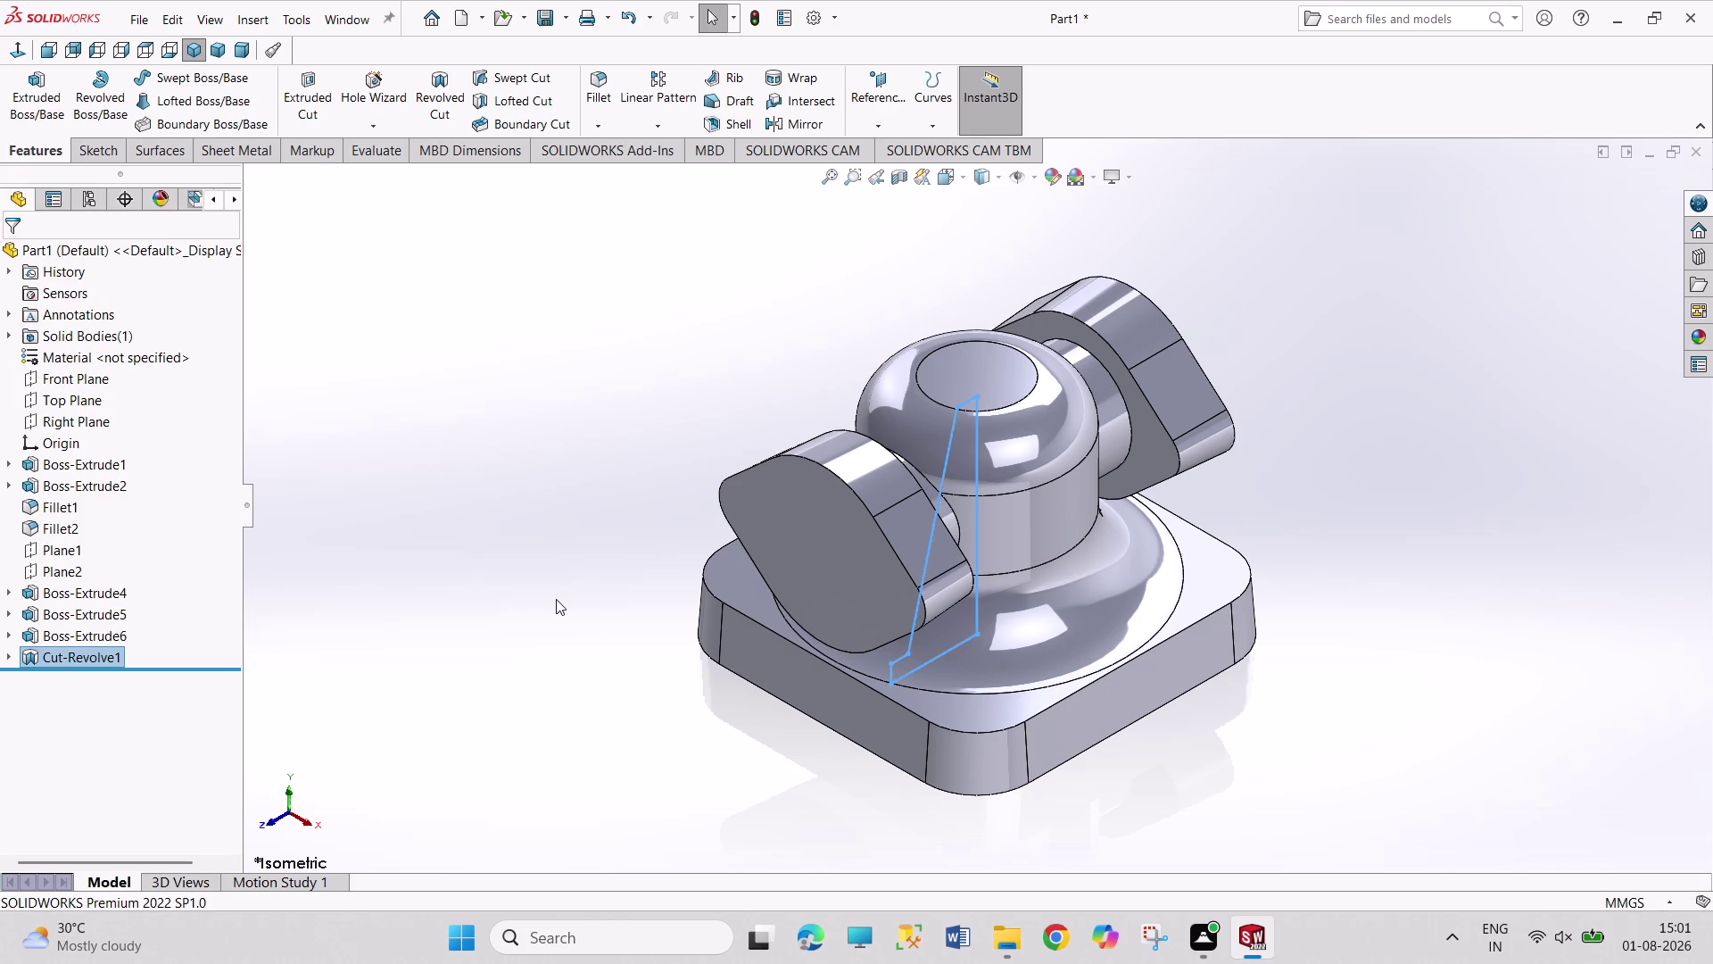
middle_drag(558, 598, 450, 505)
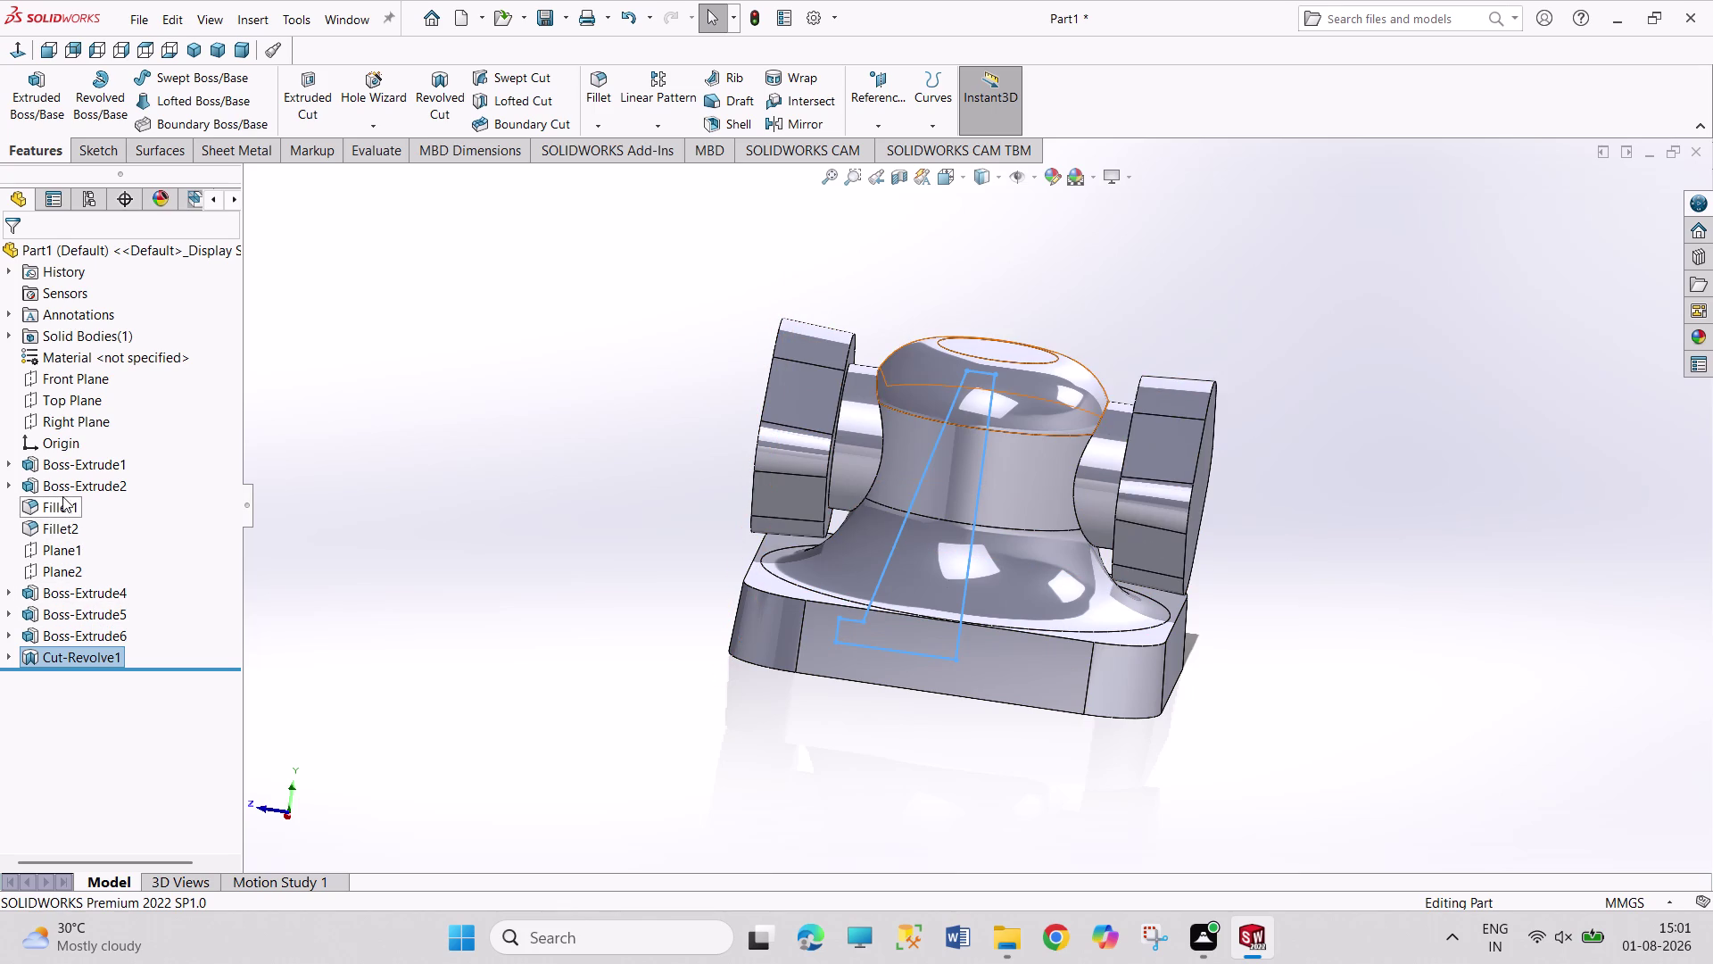
Select Right Plane in the tree and open Sketch10 on it.
click(59, 423)
click(79, 400)
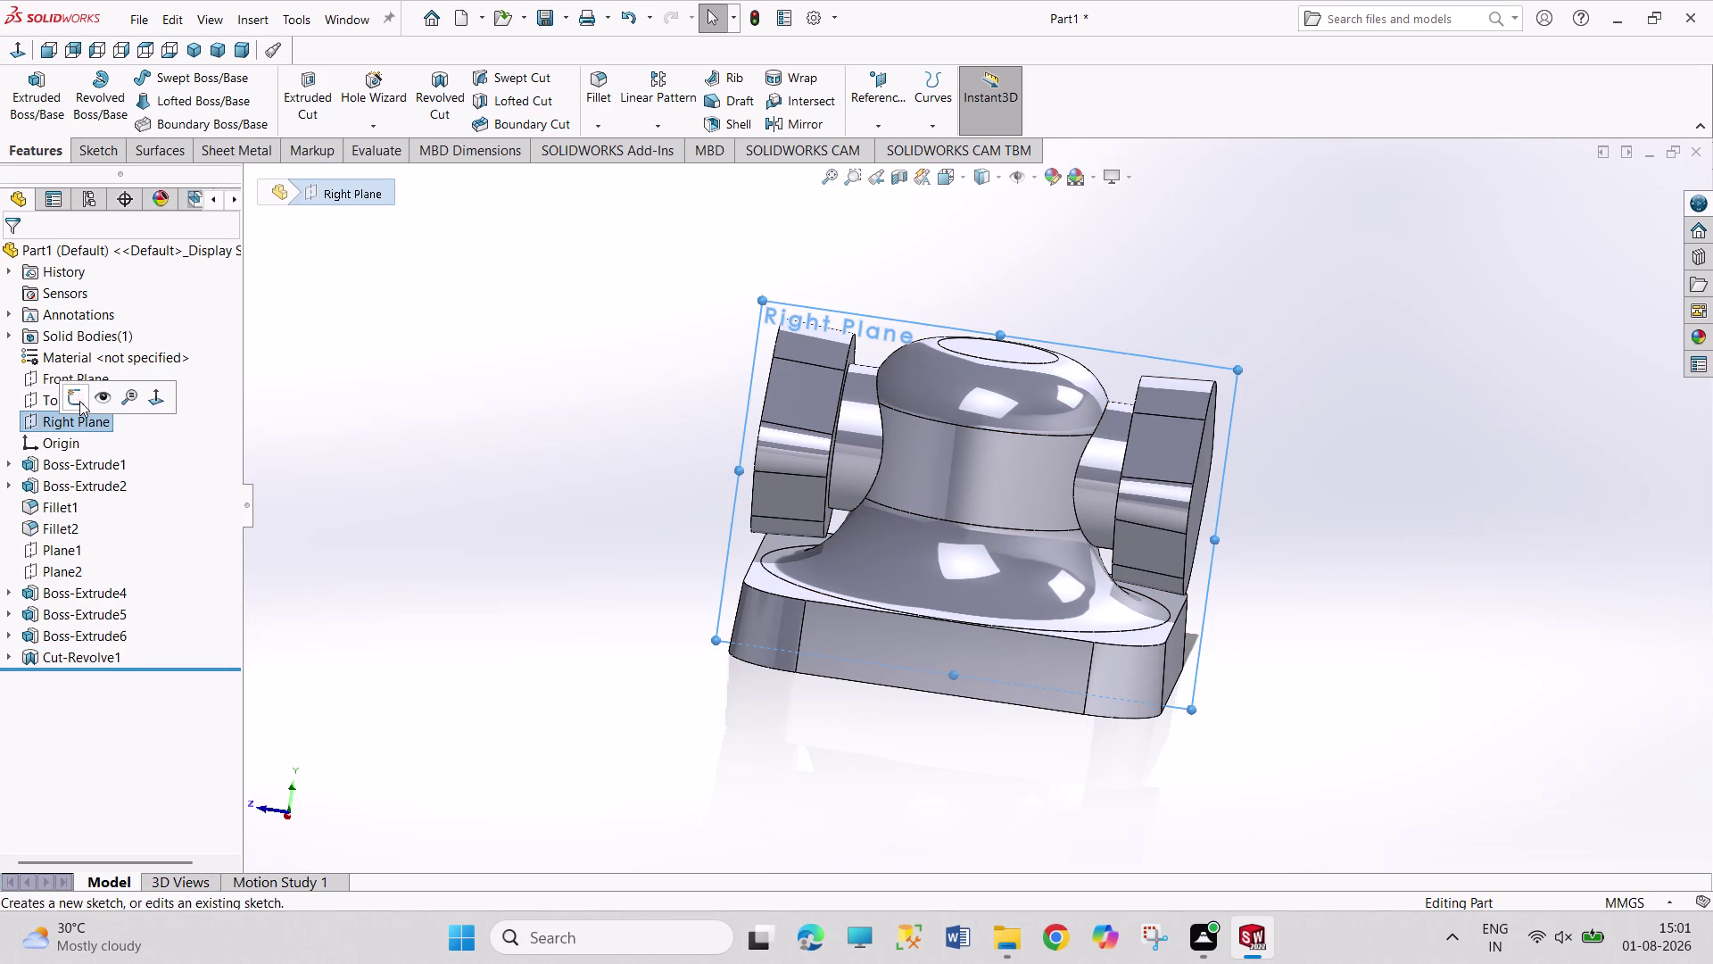
scroll(up, 3)
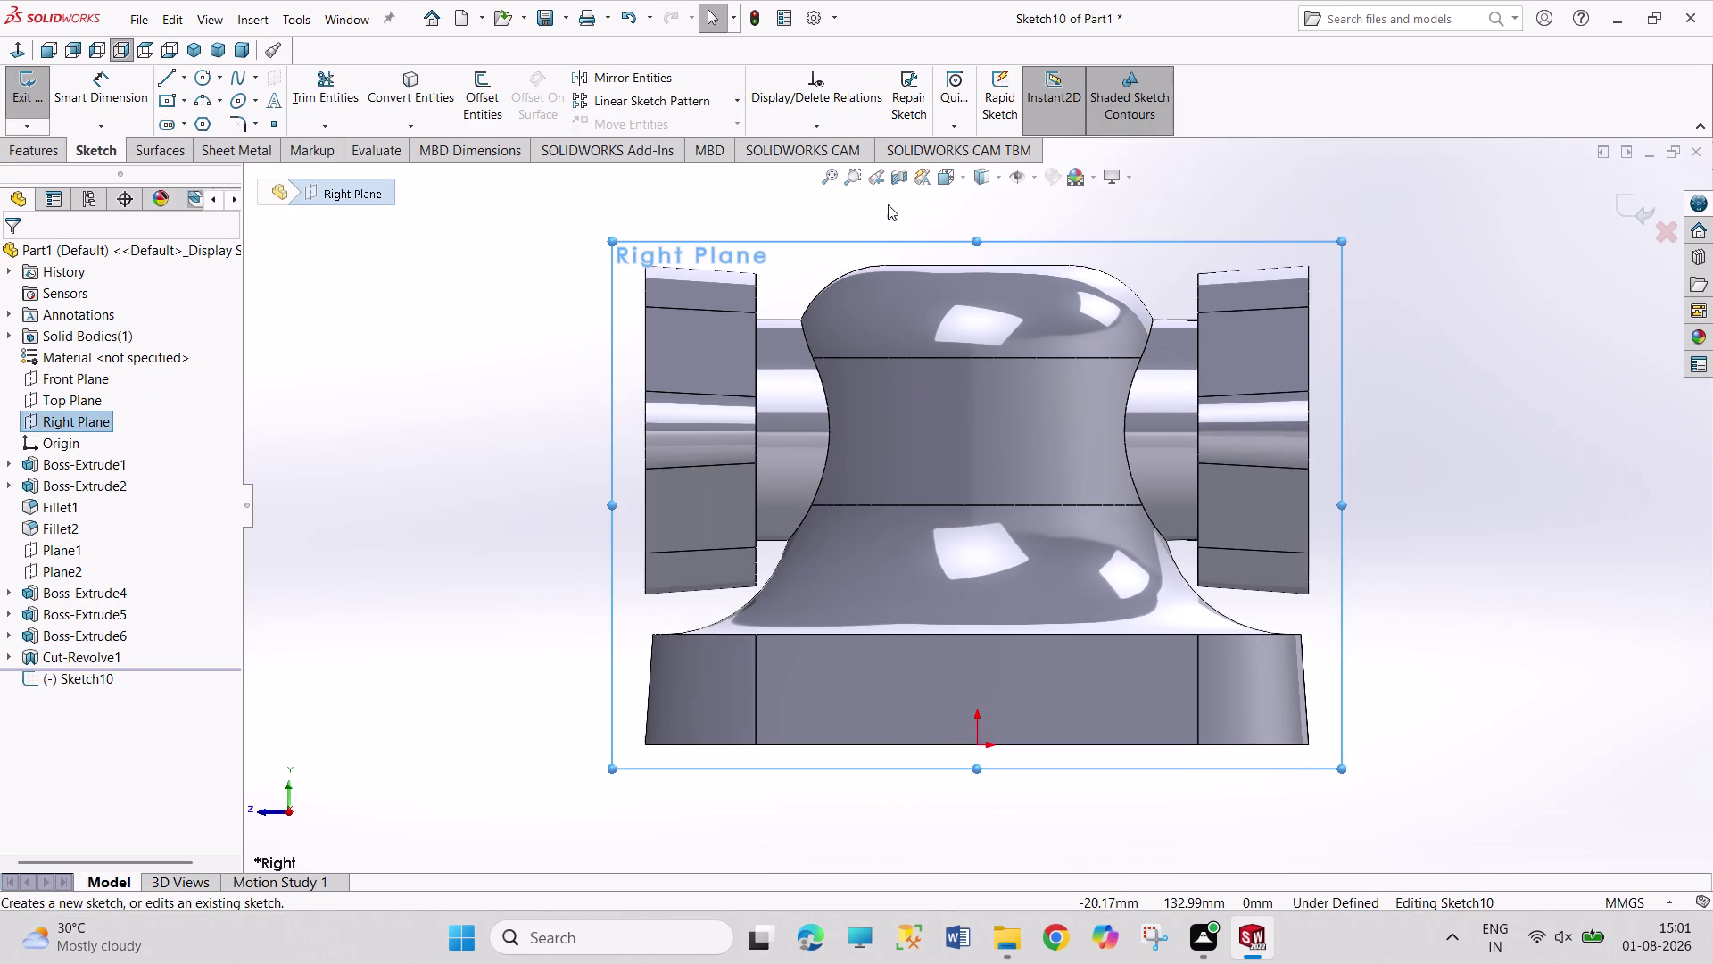
scroll(down, 3)
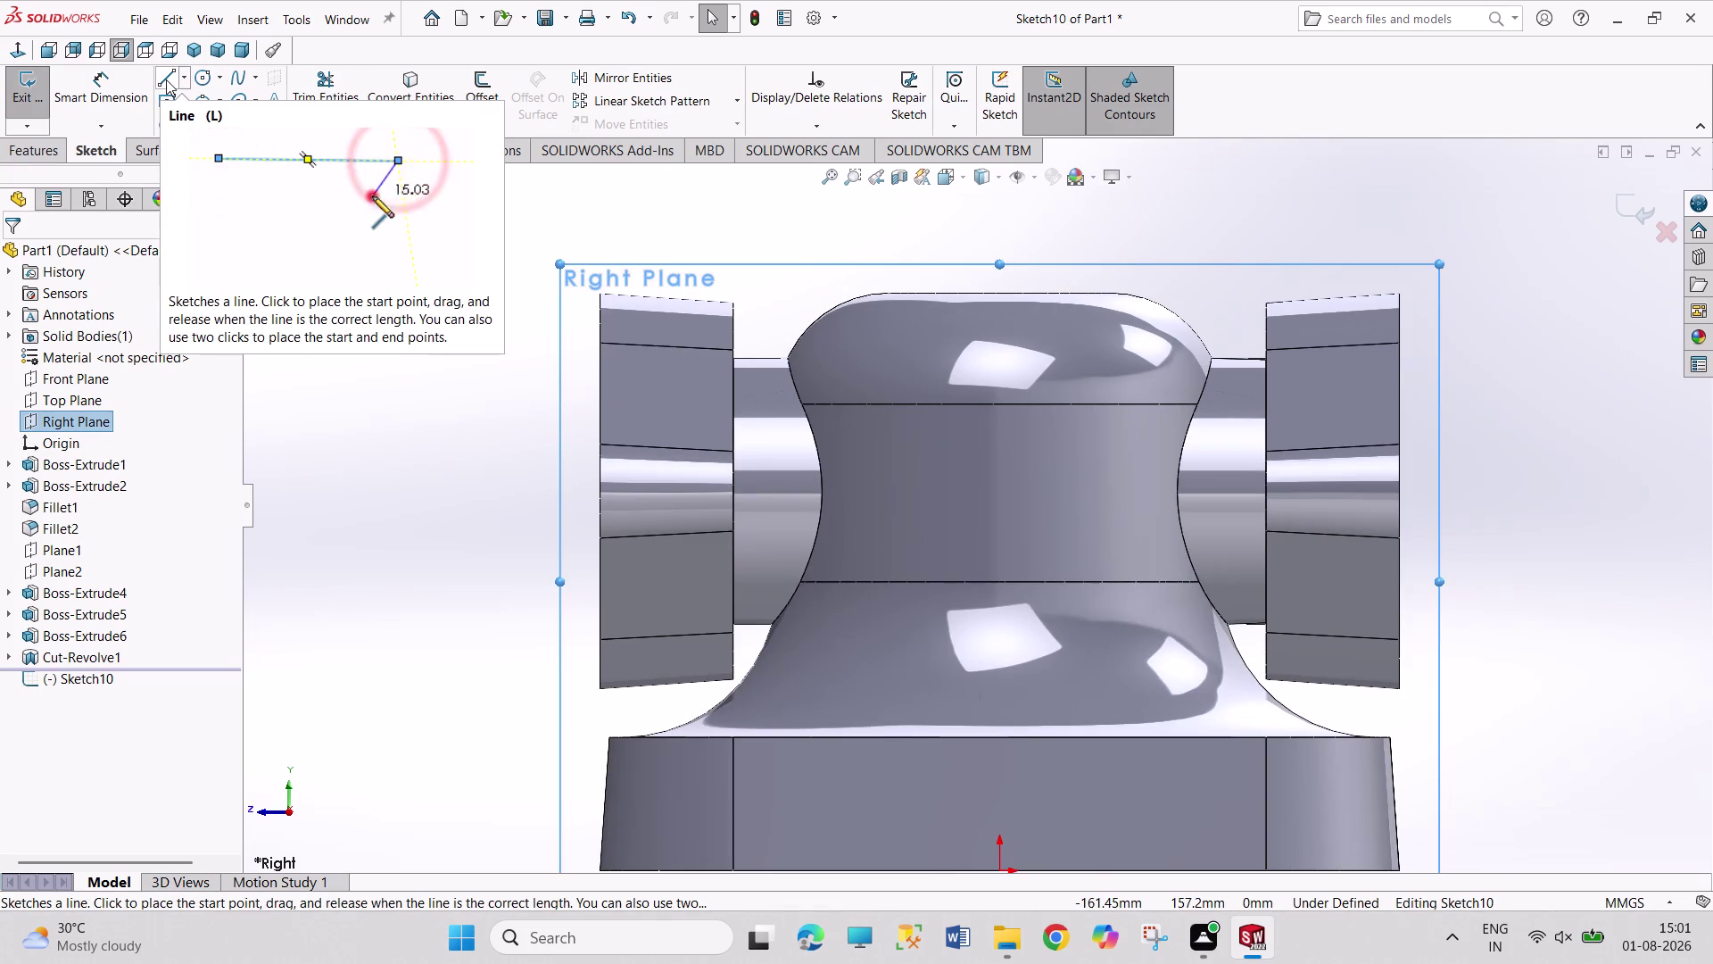
Draw the short horizontal step and the sloped line reaching the centreline.
click(166, 80)
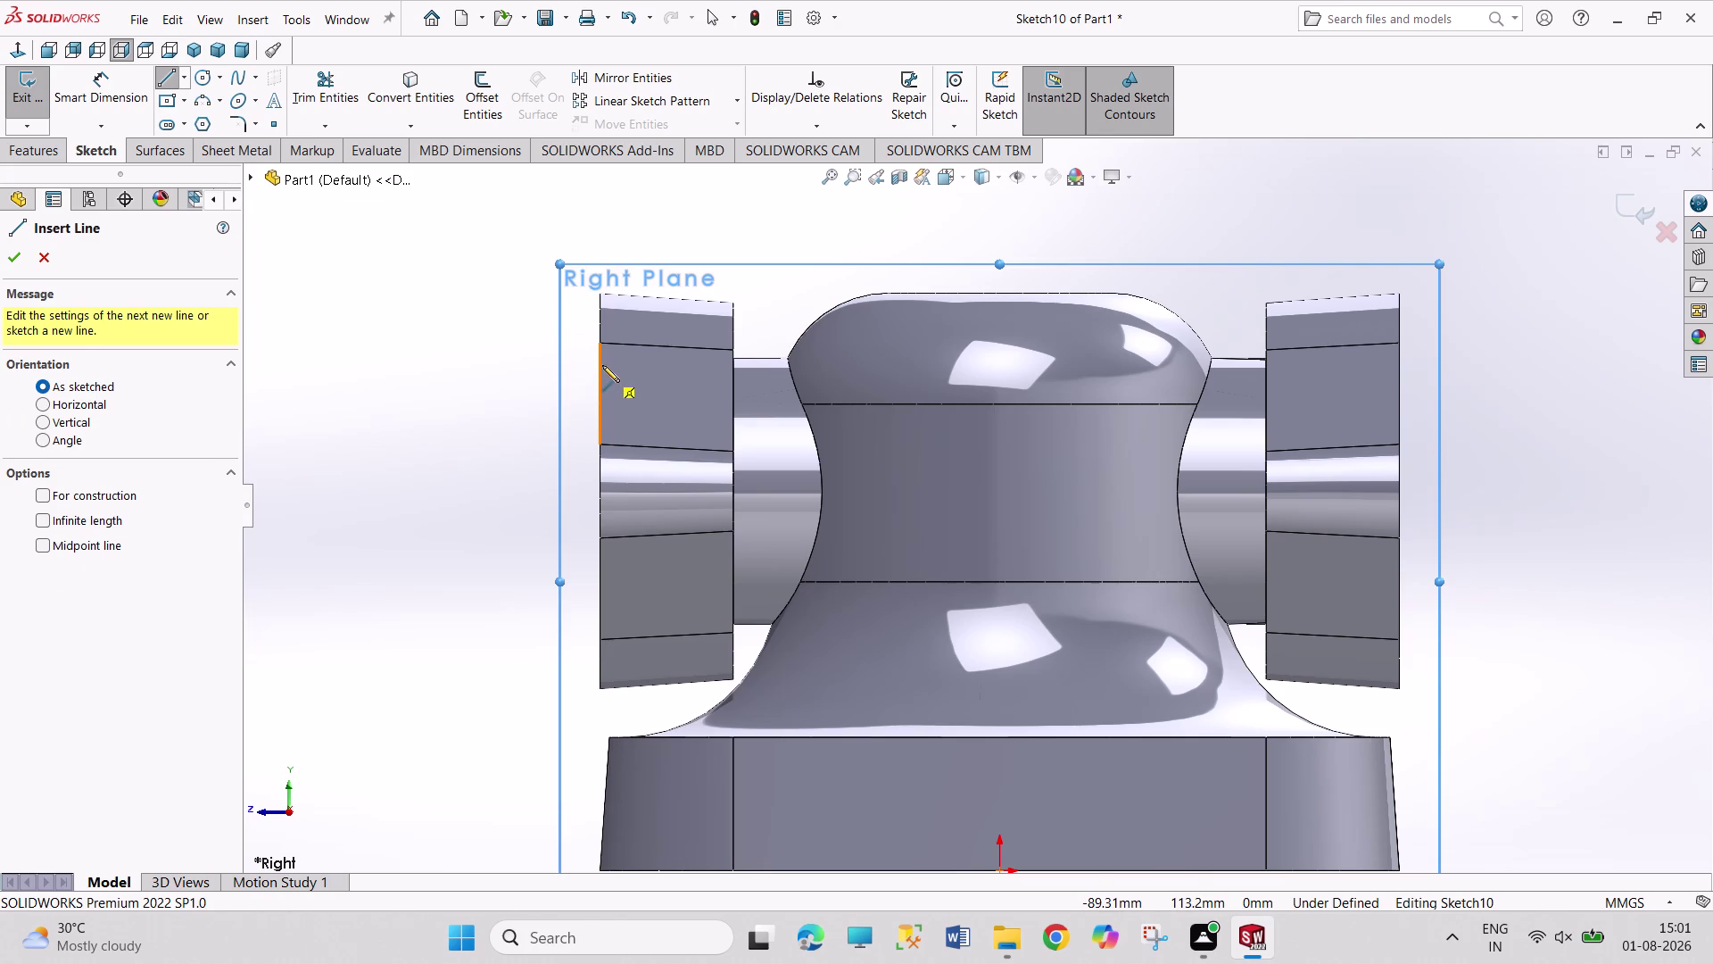
click(584, 365)
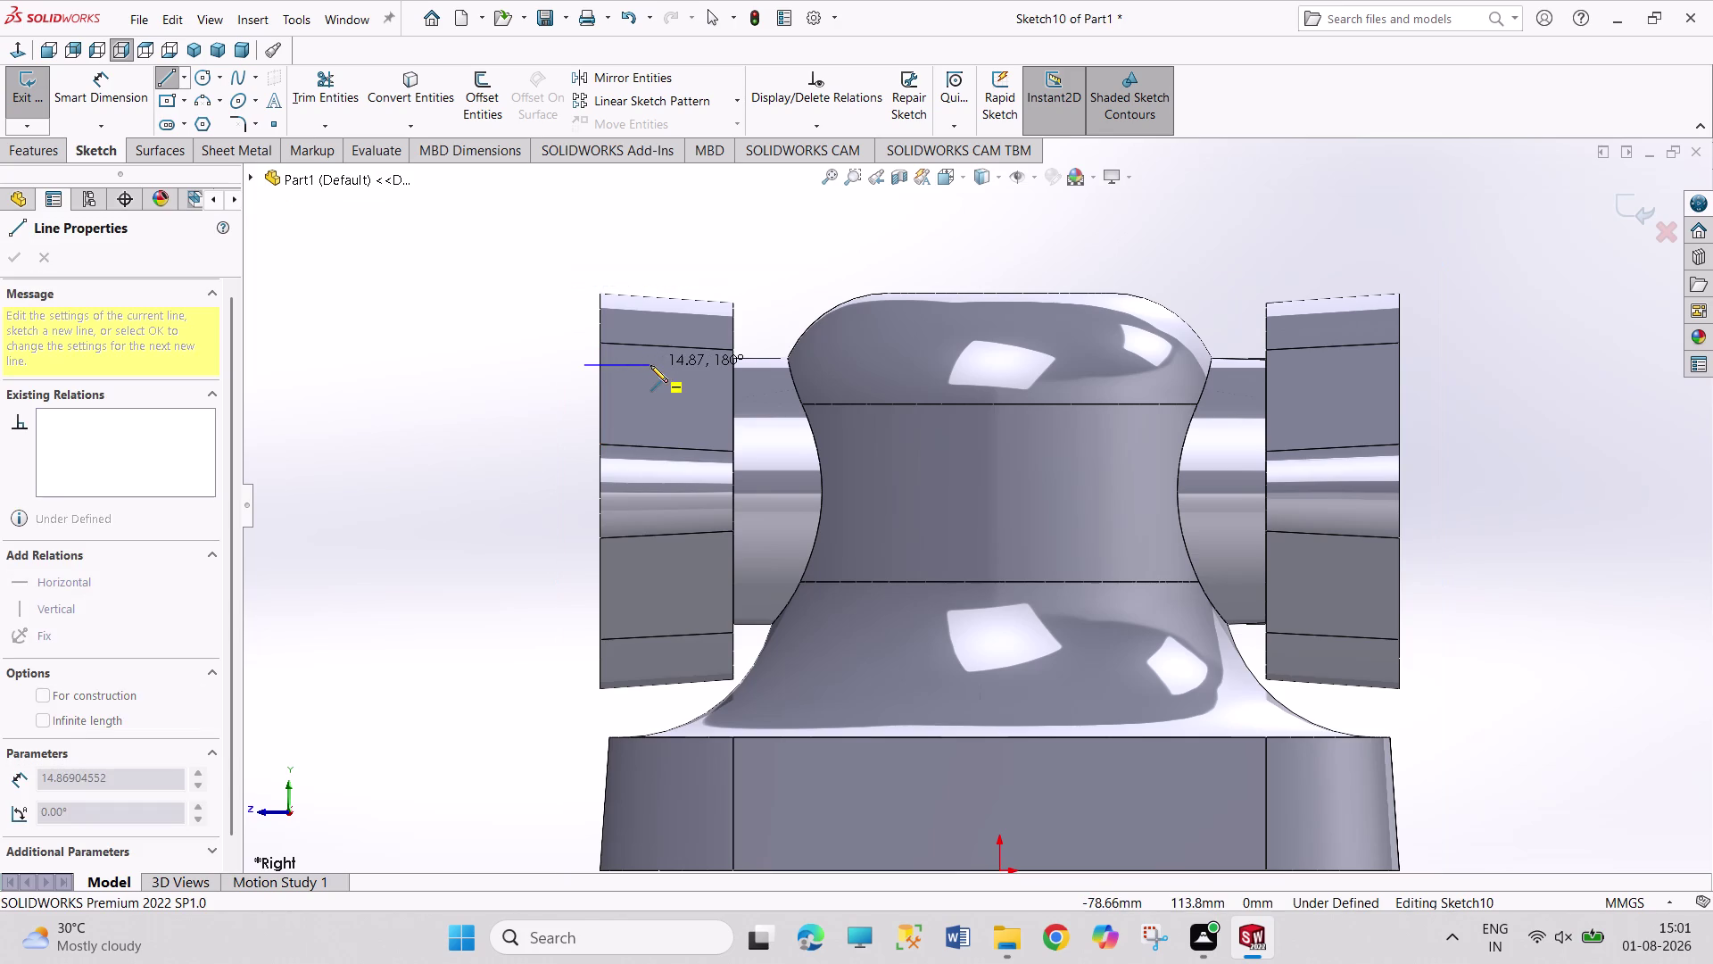
click(651, 365)
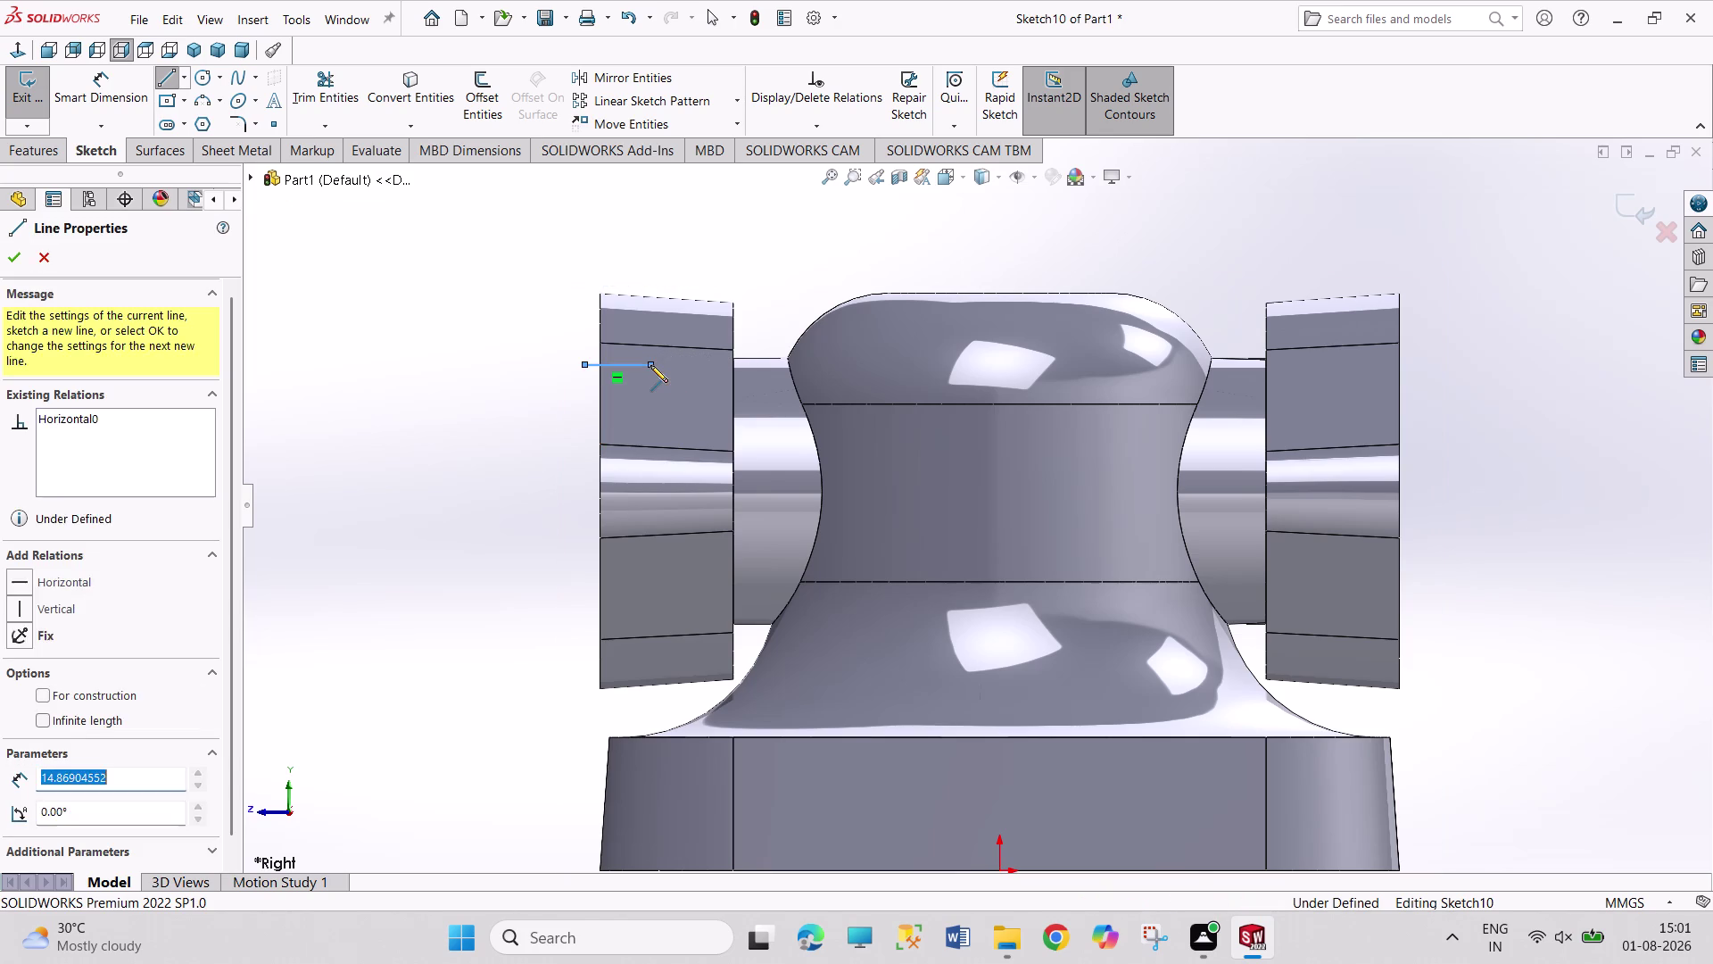
click(652, 386)
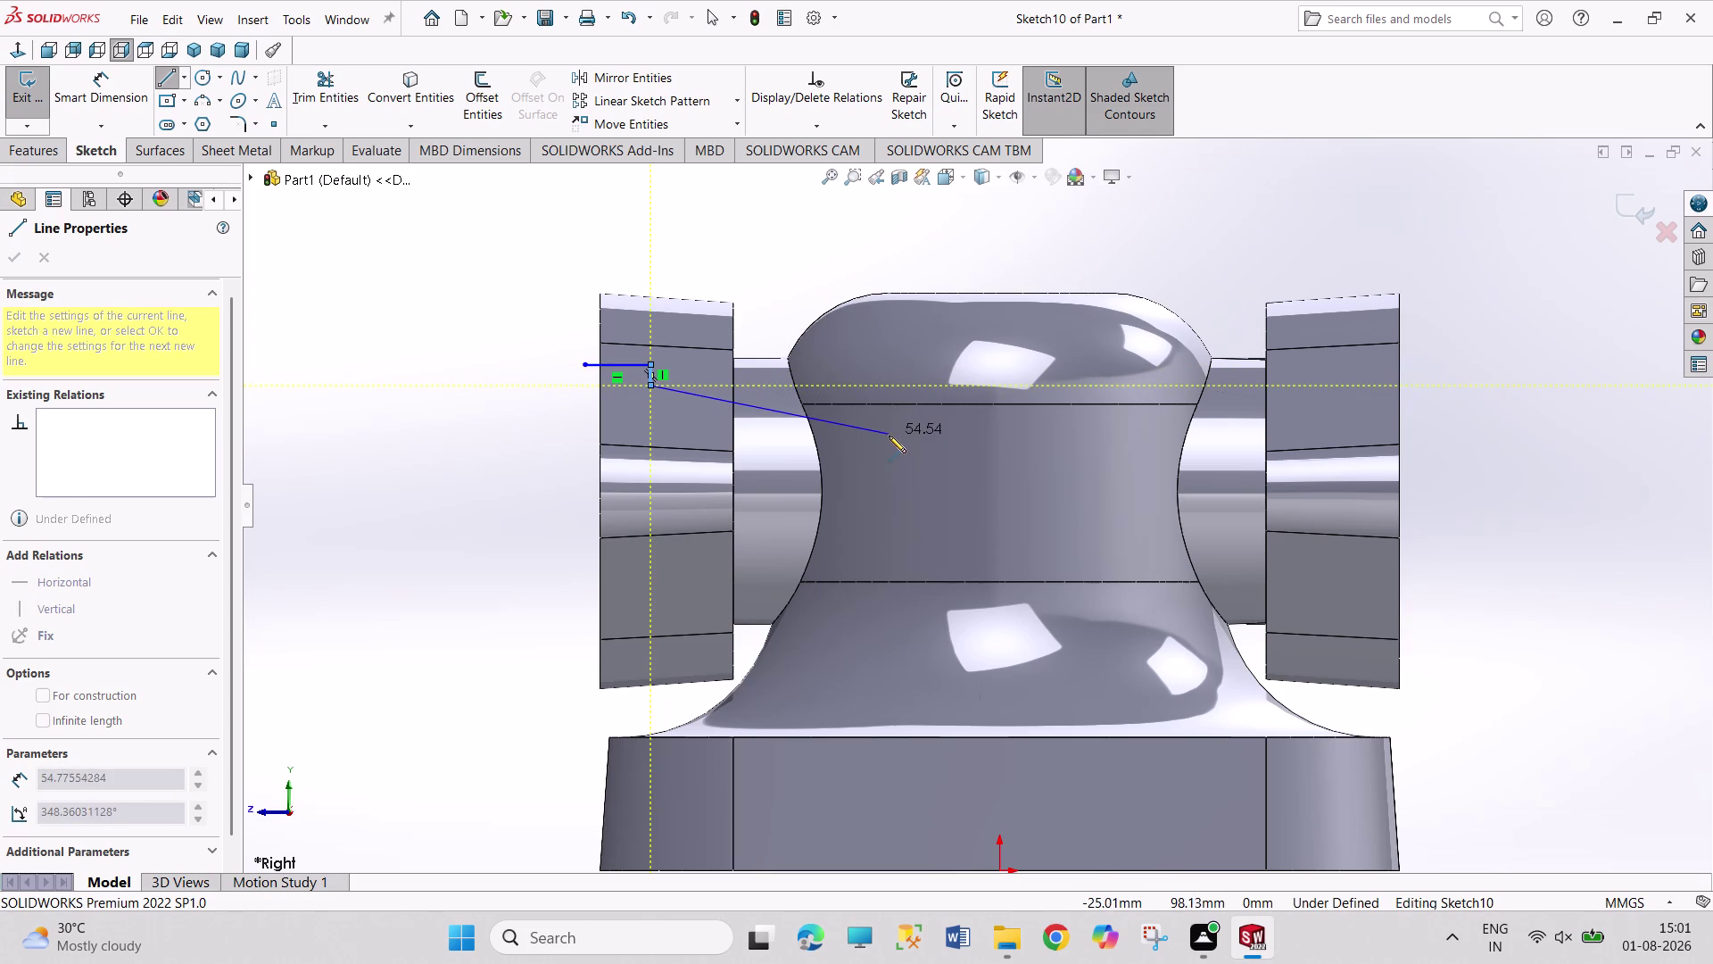
click(999, 442)
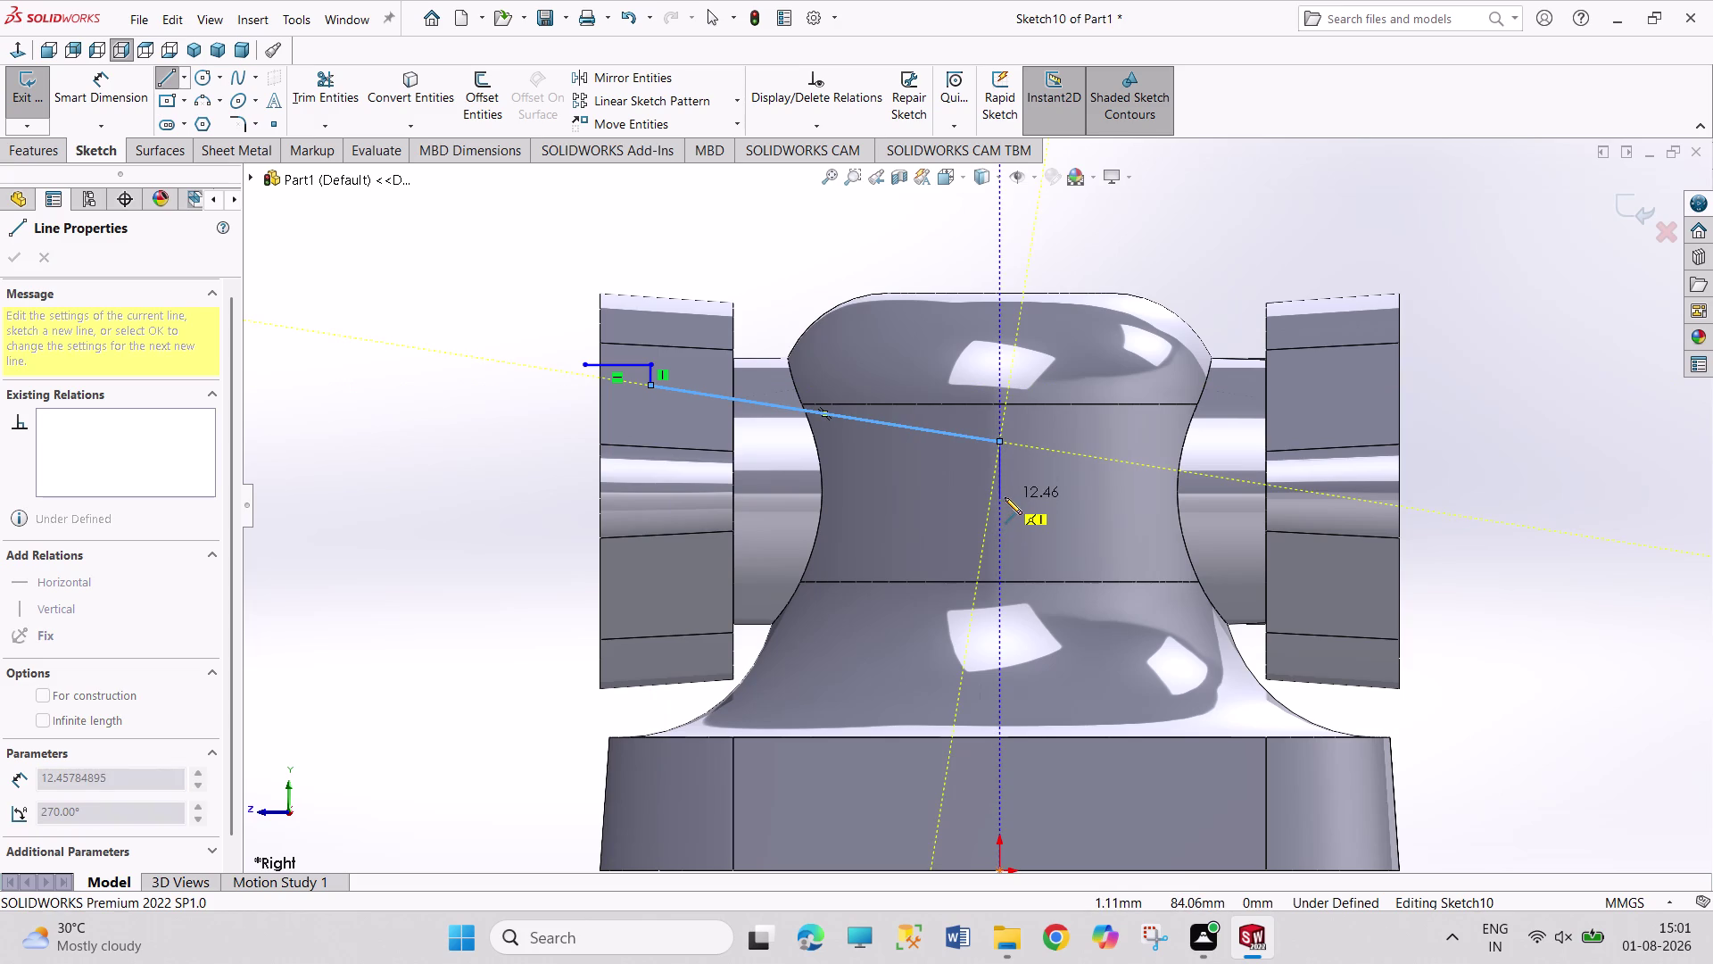
key(Escape)
Make the profile endpoint coincident with the part edge.
click(583, 368)
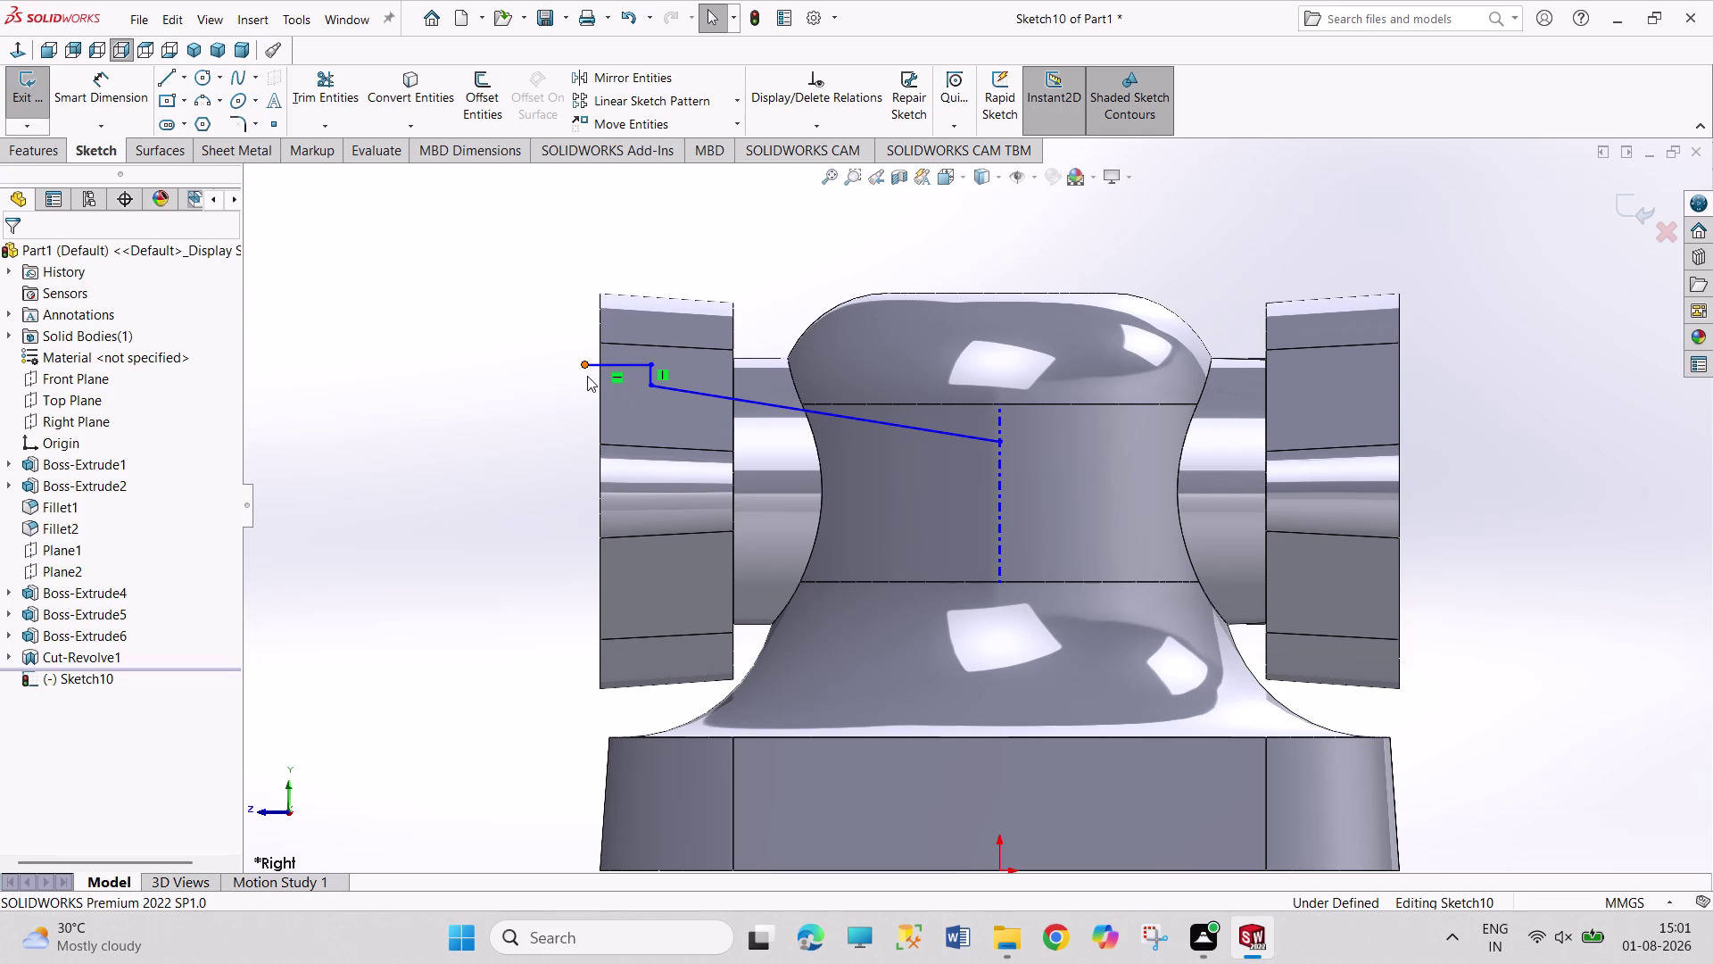
click(602, 390)
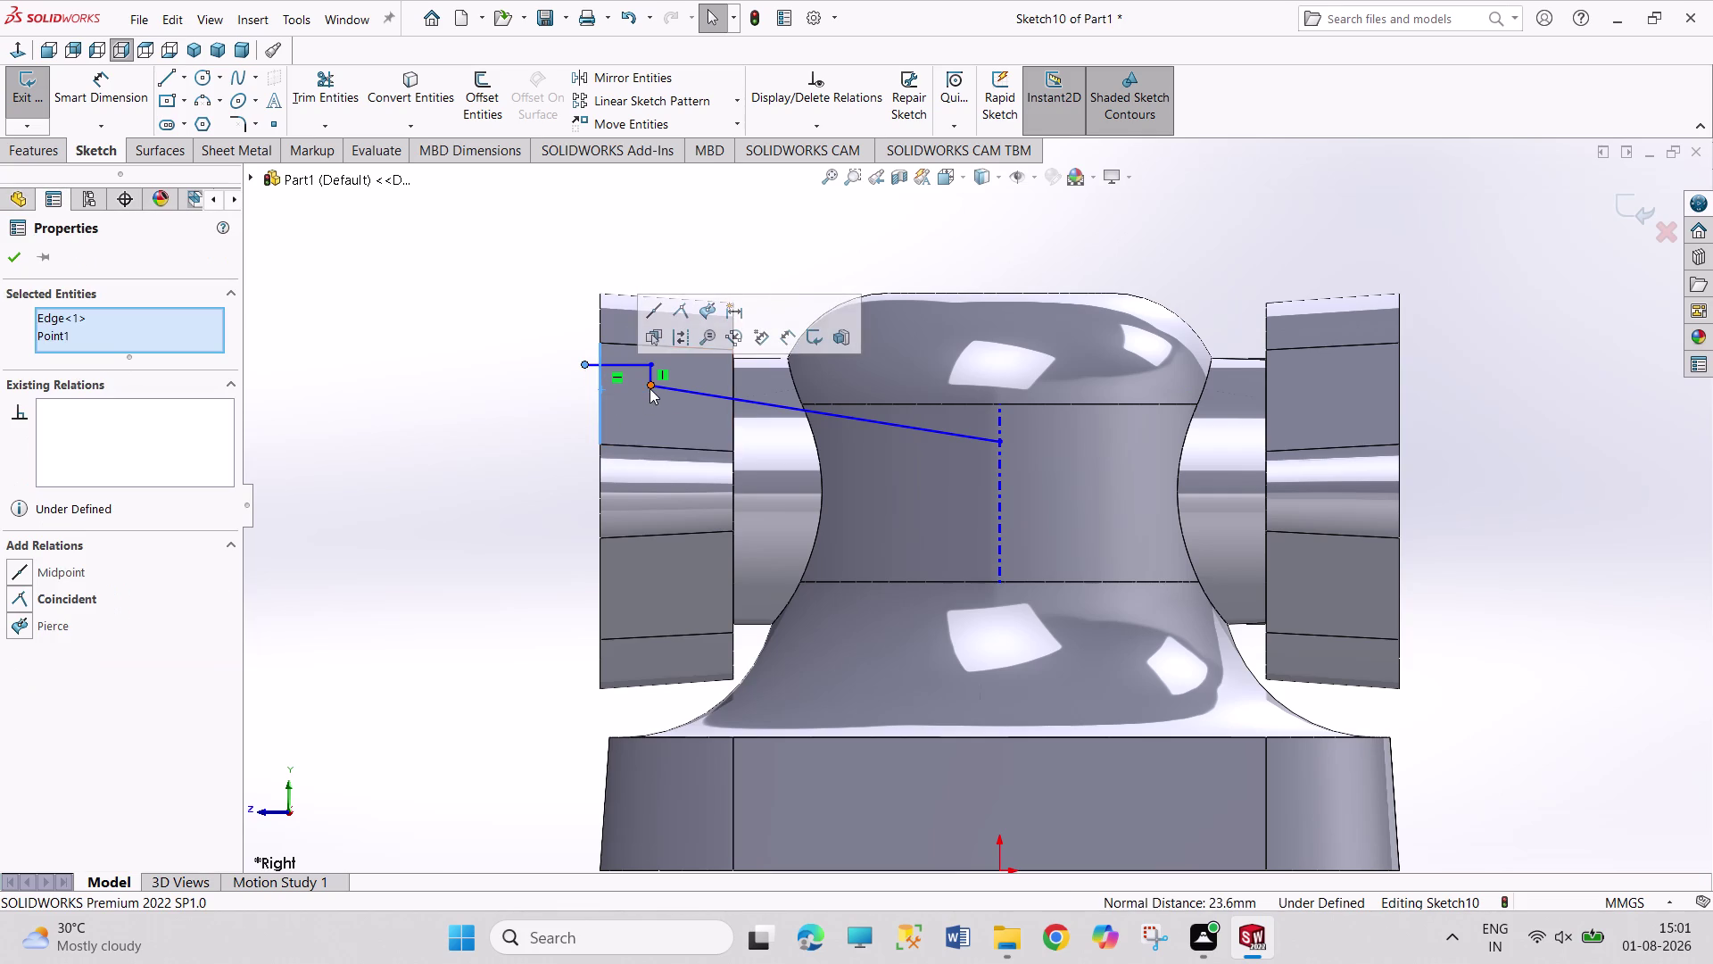
click(688, 311)
click(568, 332)
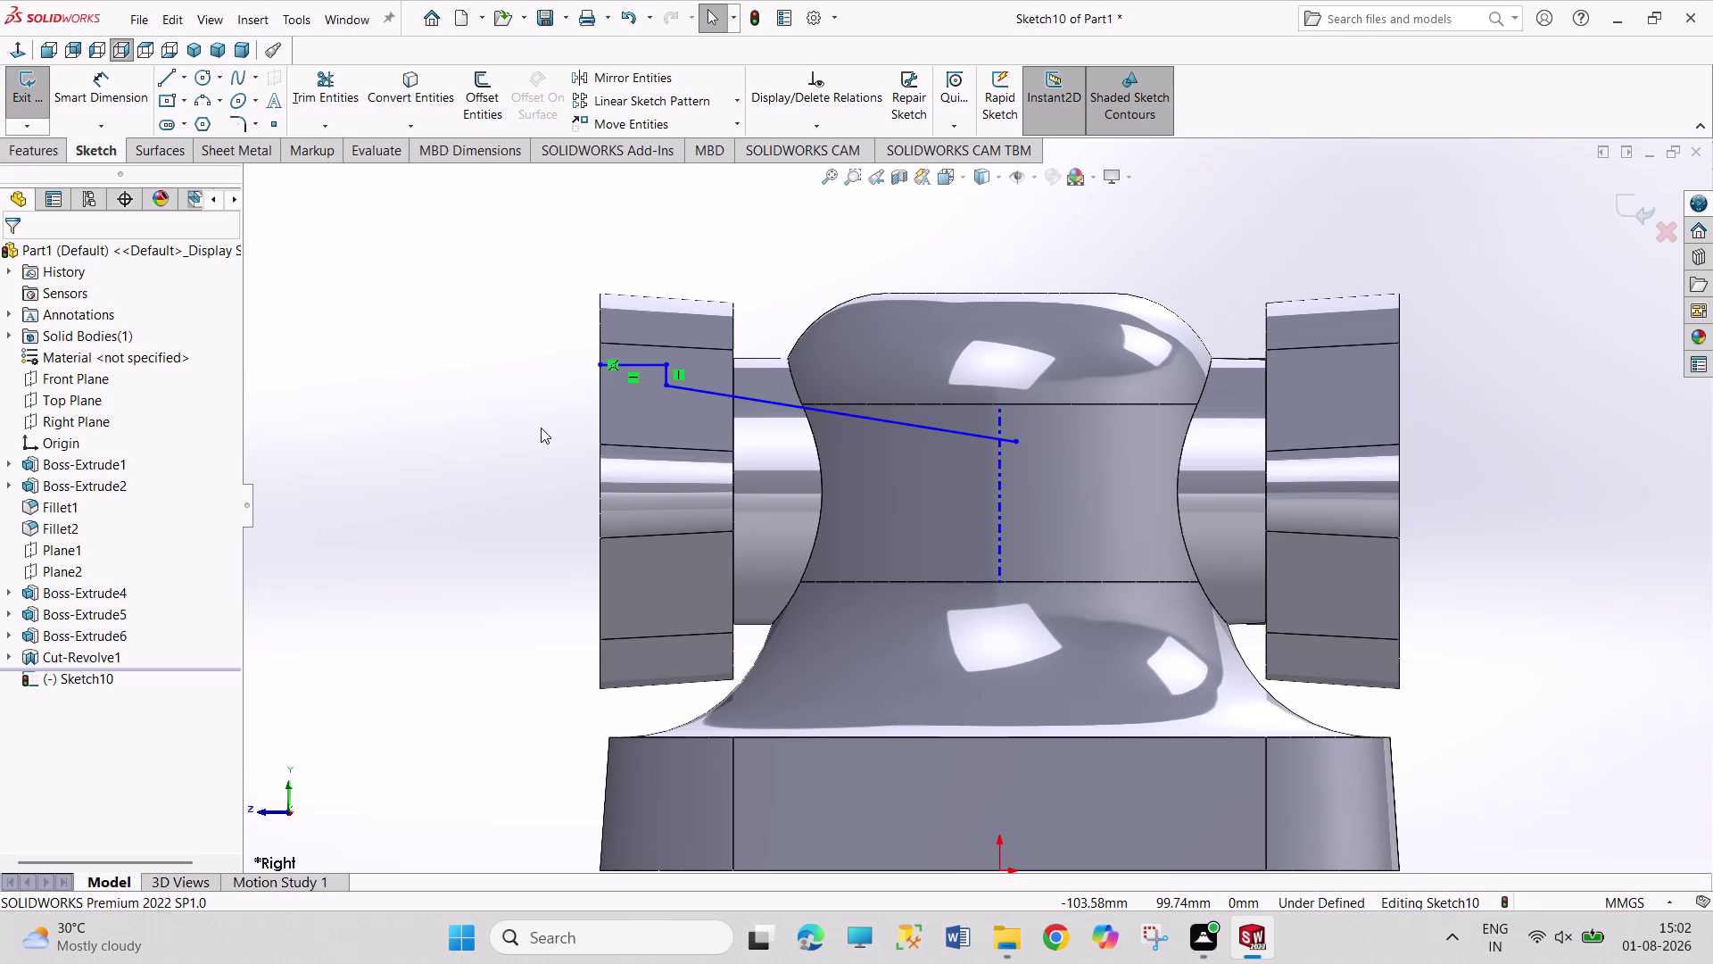
right_drag(540, 427, 507, 320)
Dimension the short step line to 10 mm.
click(626, 364)
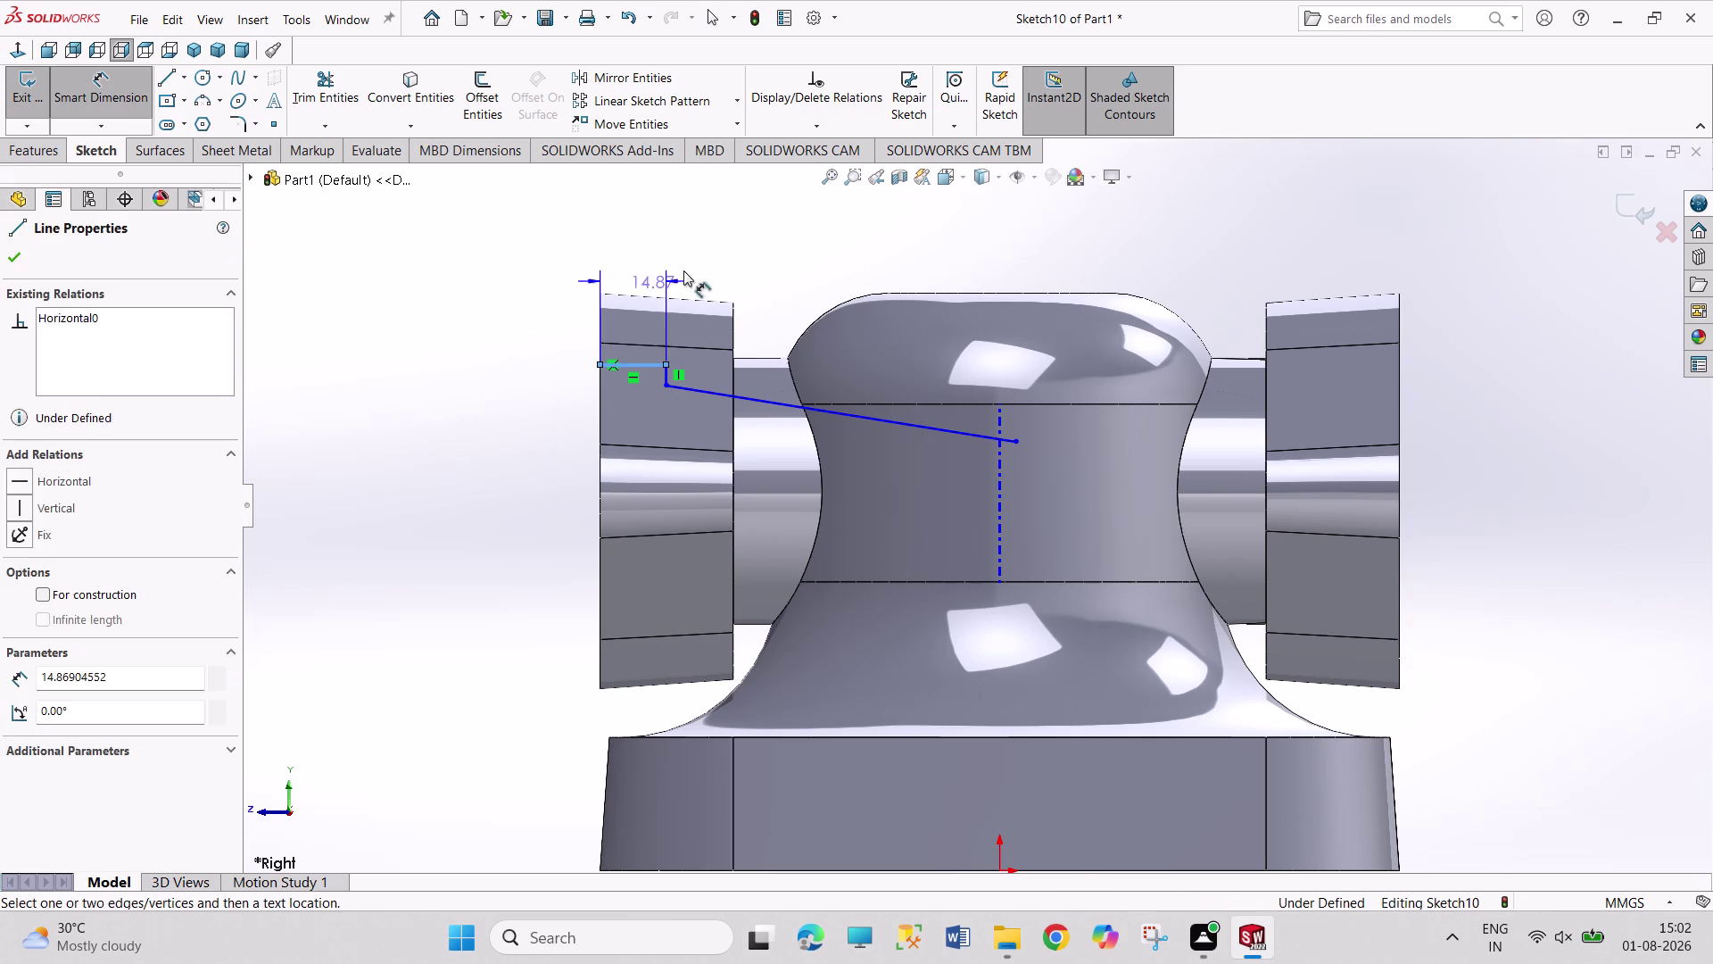
click(776, 263)
text(10)
key(Return)
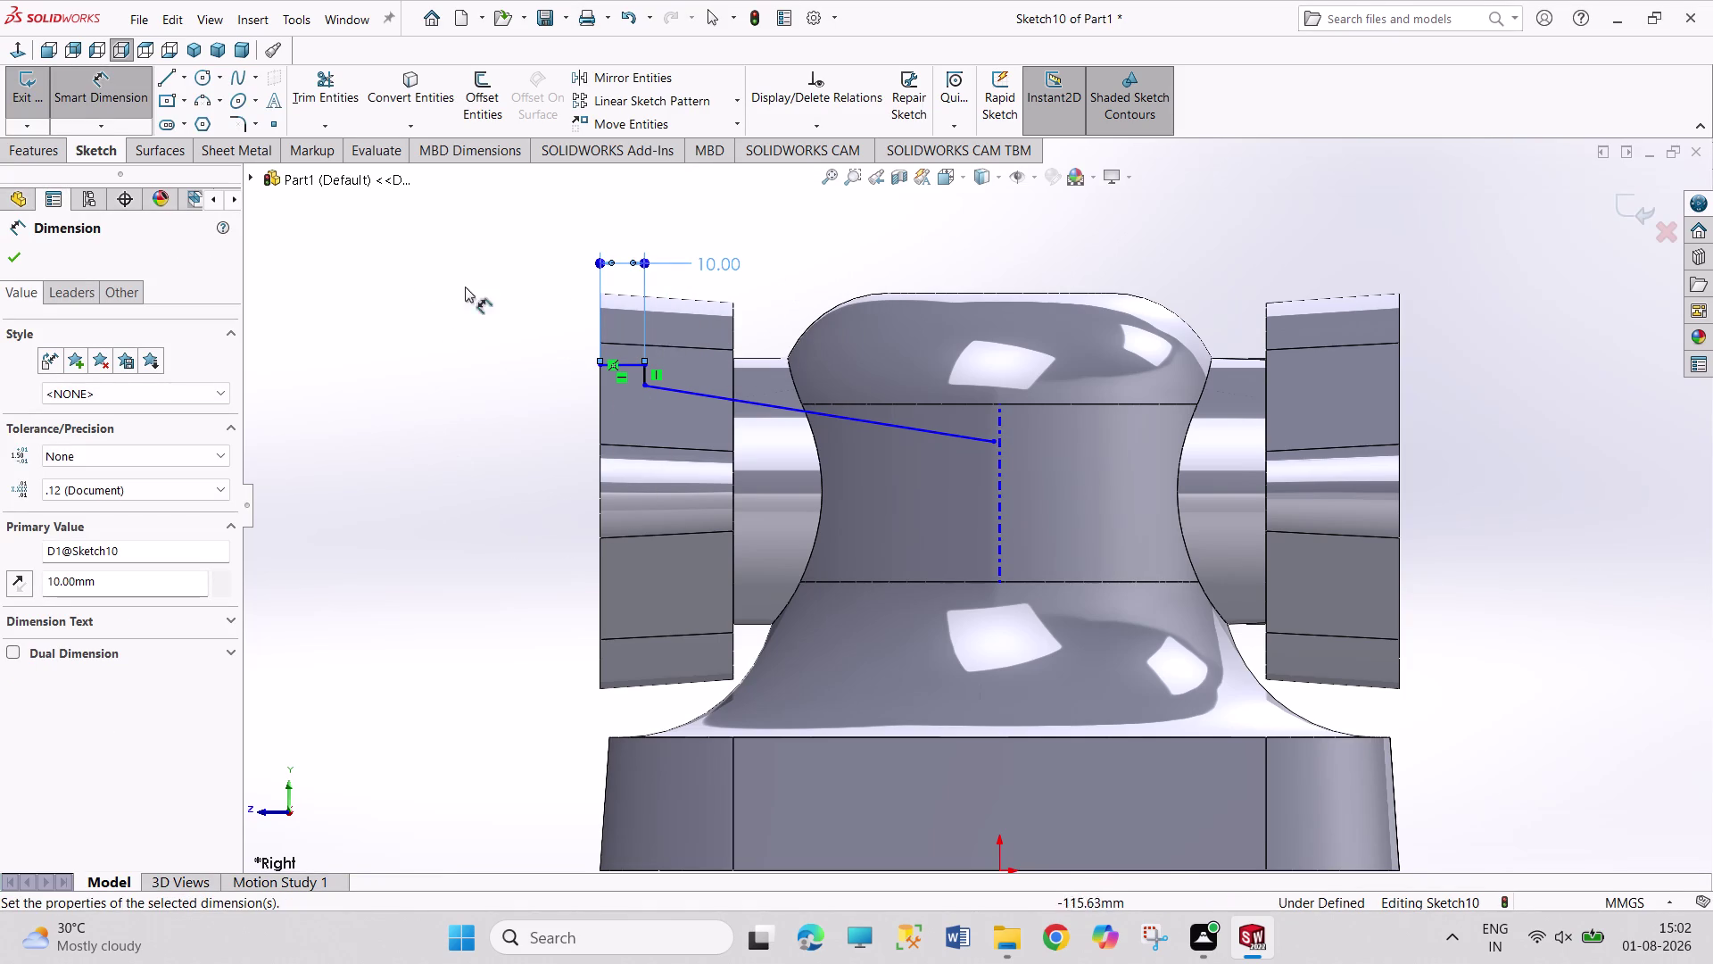
Draw a horizontal construction centreline across the part from its left edge.
click(185, 75)
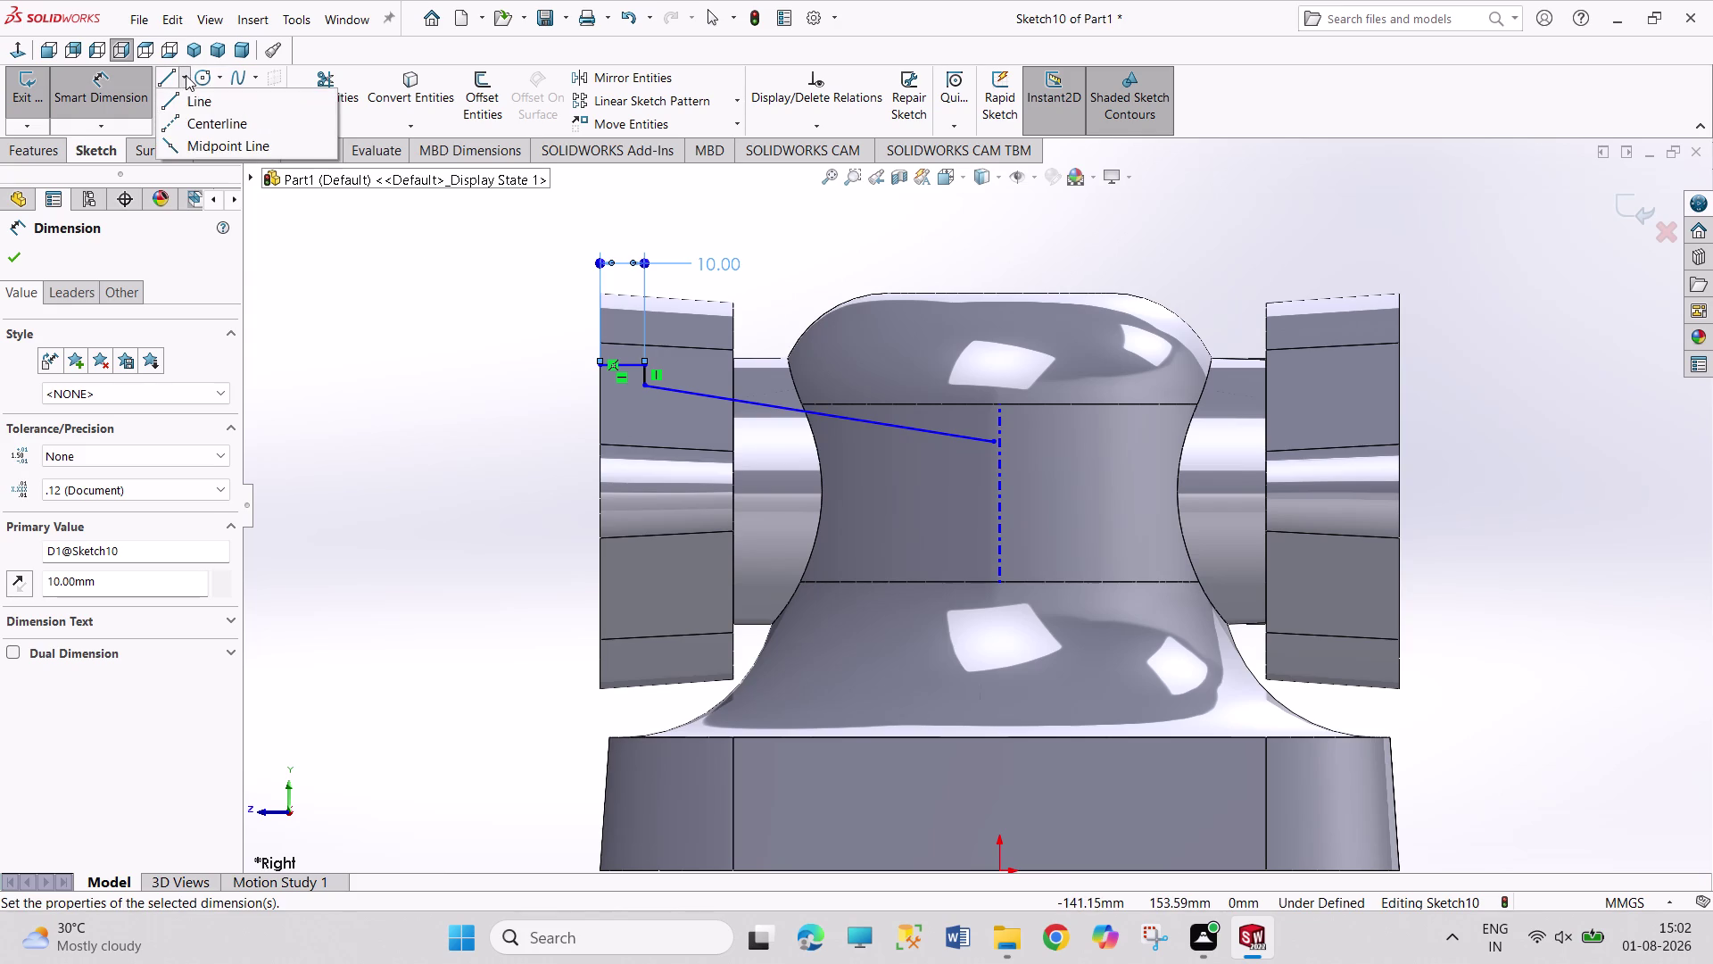
click(214, 127)
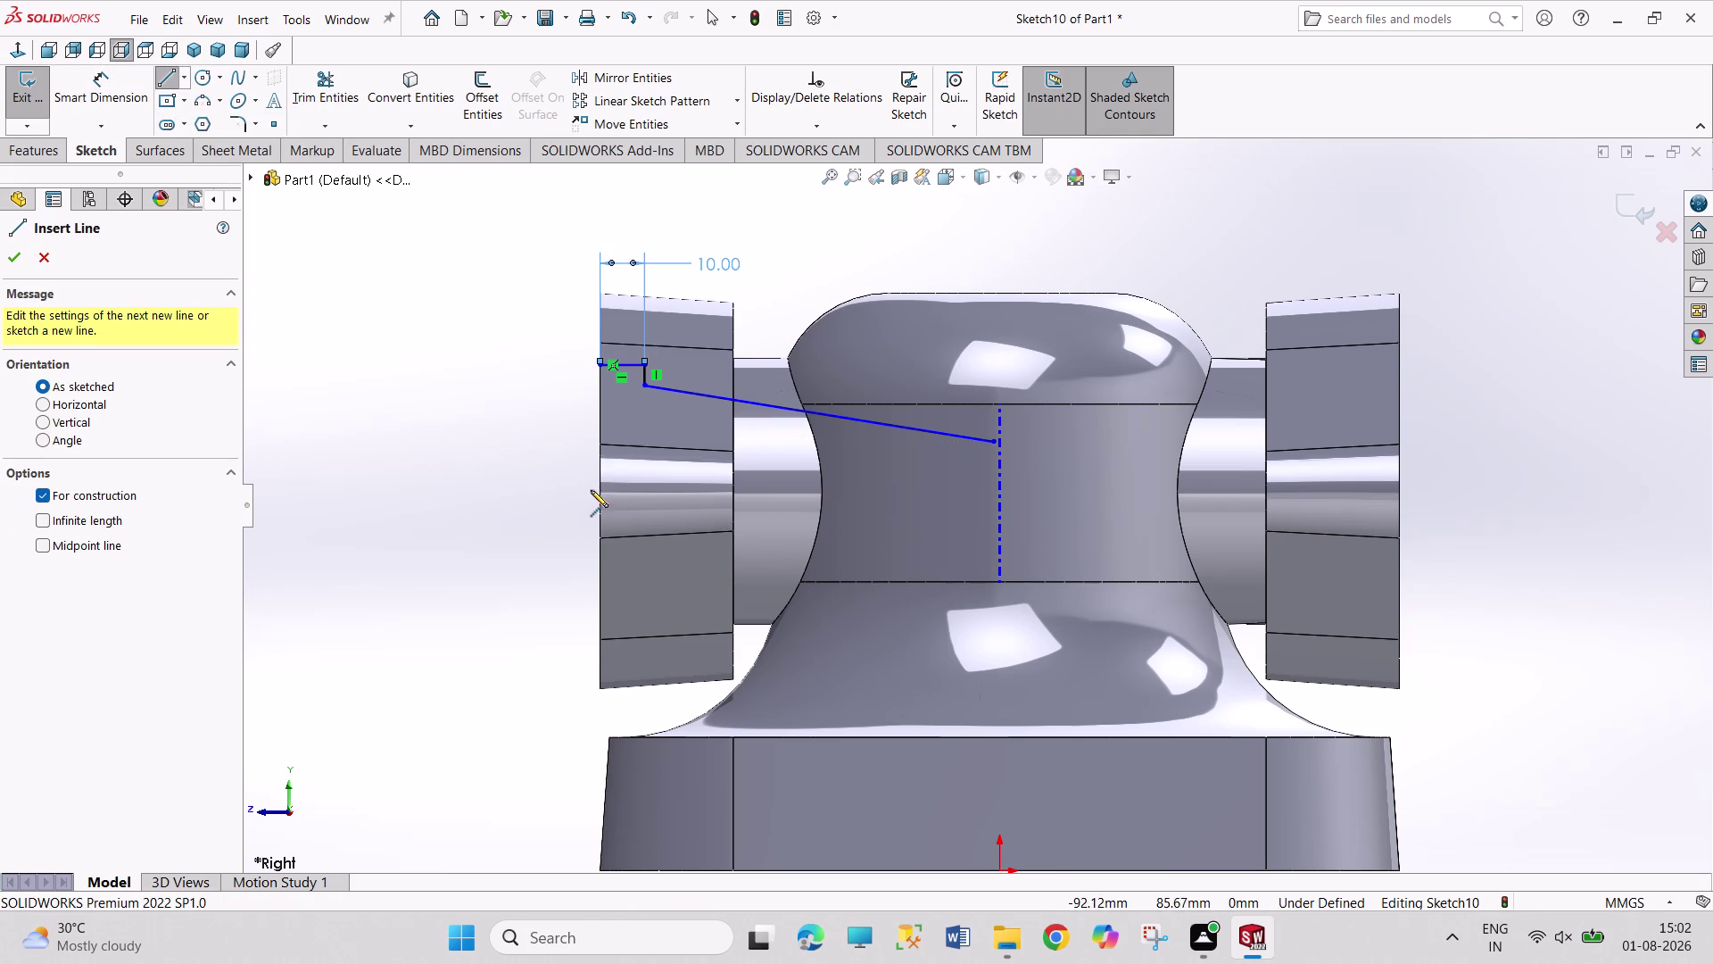
click(600, 488)
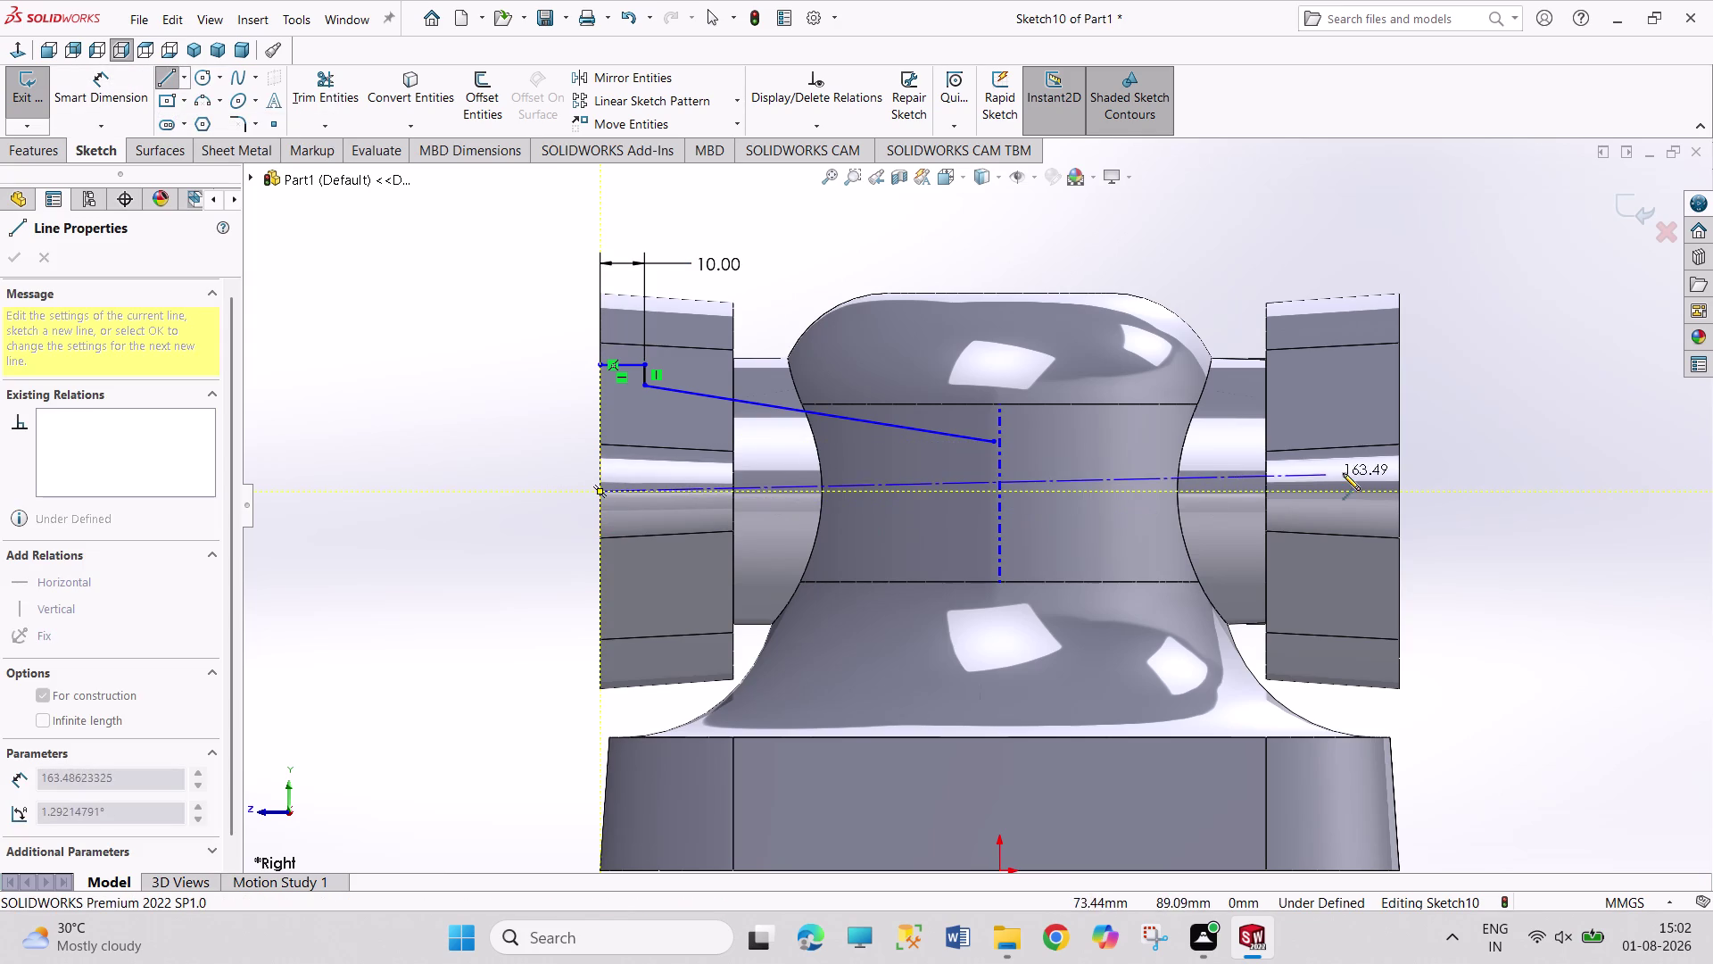
drag(1436, 491, 1442, 483)
right_click(1467, 406)
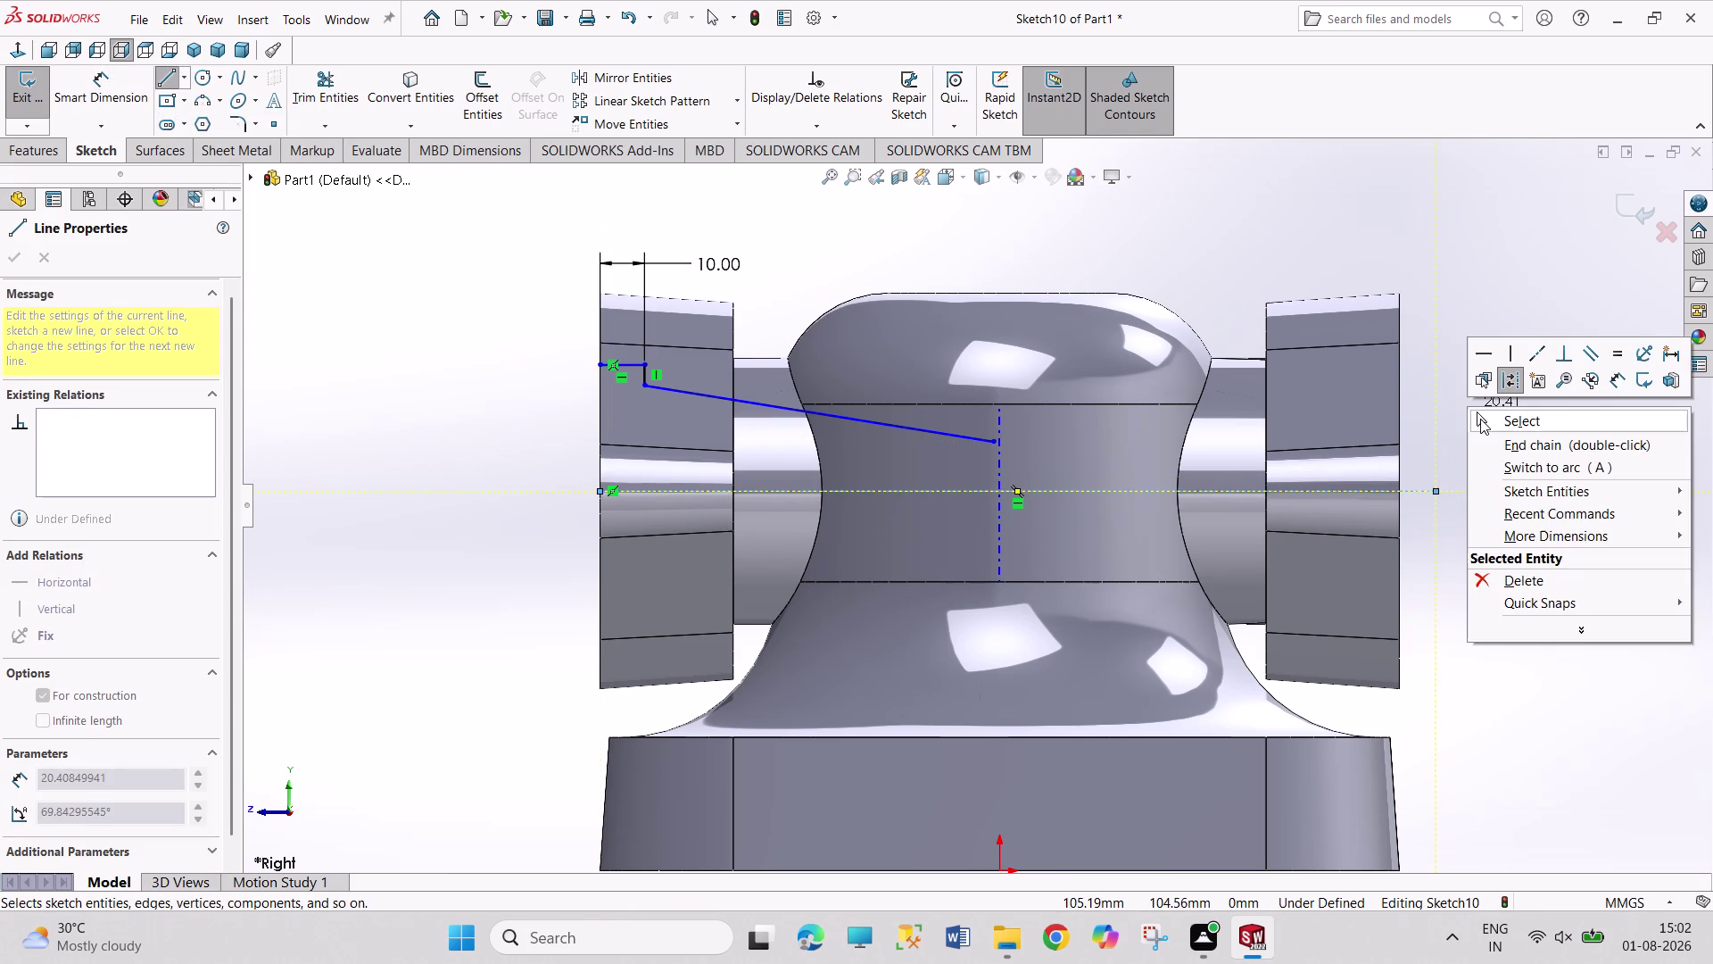
right_click(1480, 418)
click(1481, 419)
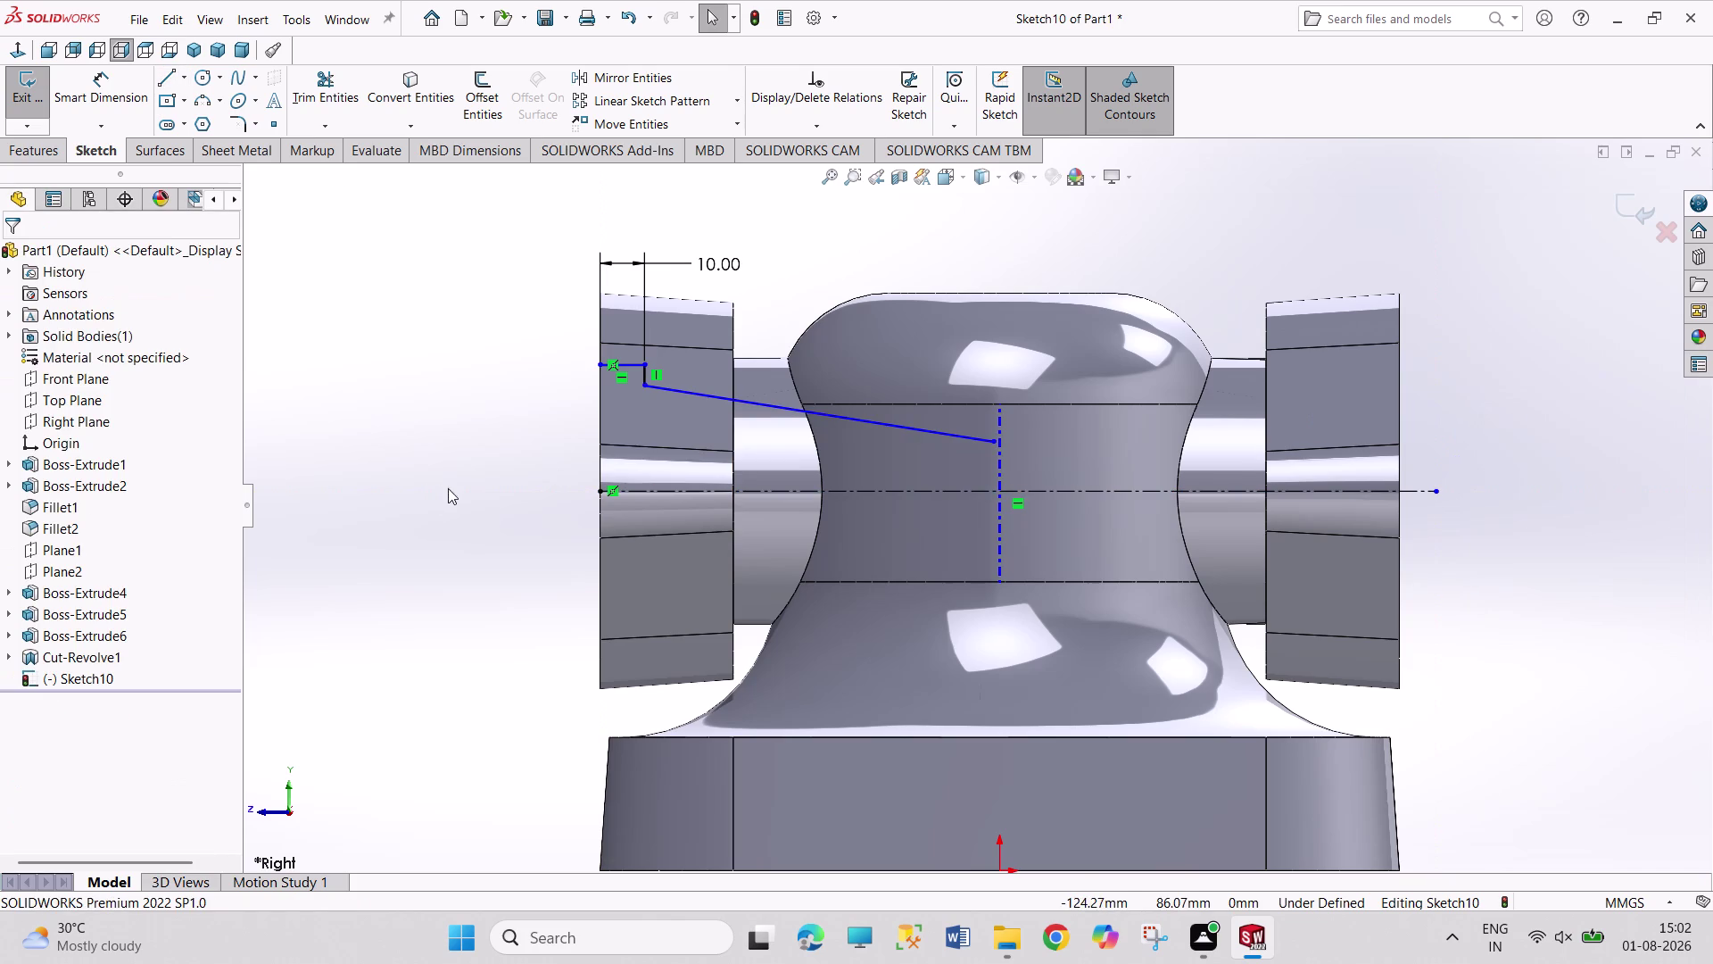
right_drag(448, 488, 464, 309)
Dimension the sloped line at 4° to the centreline.
click(680, 491)
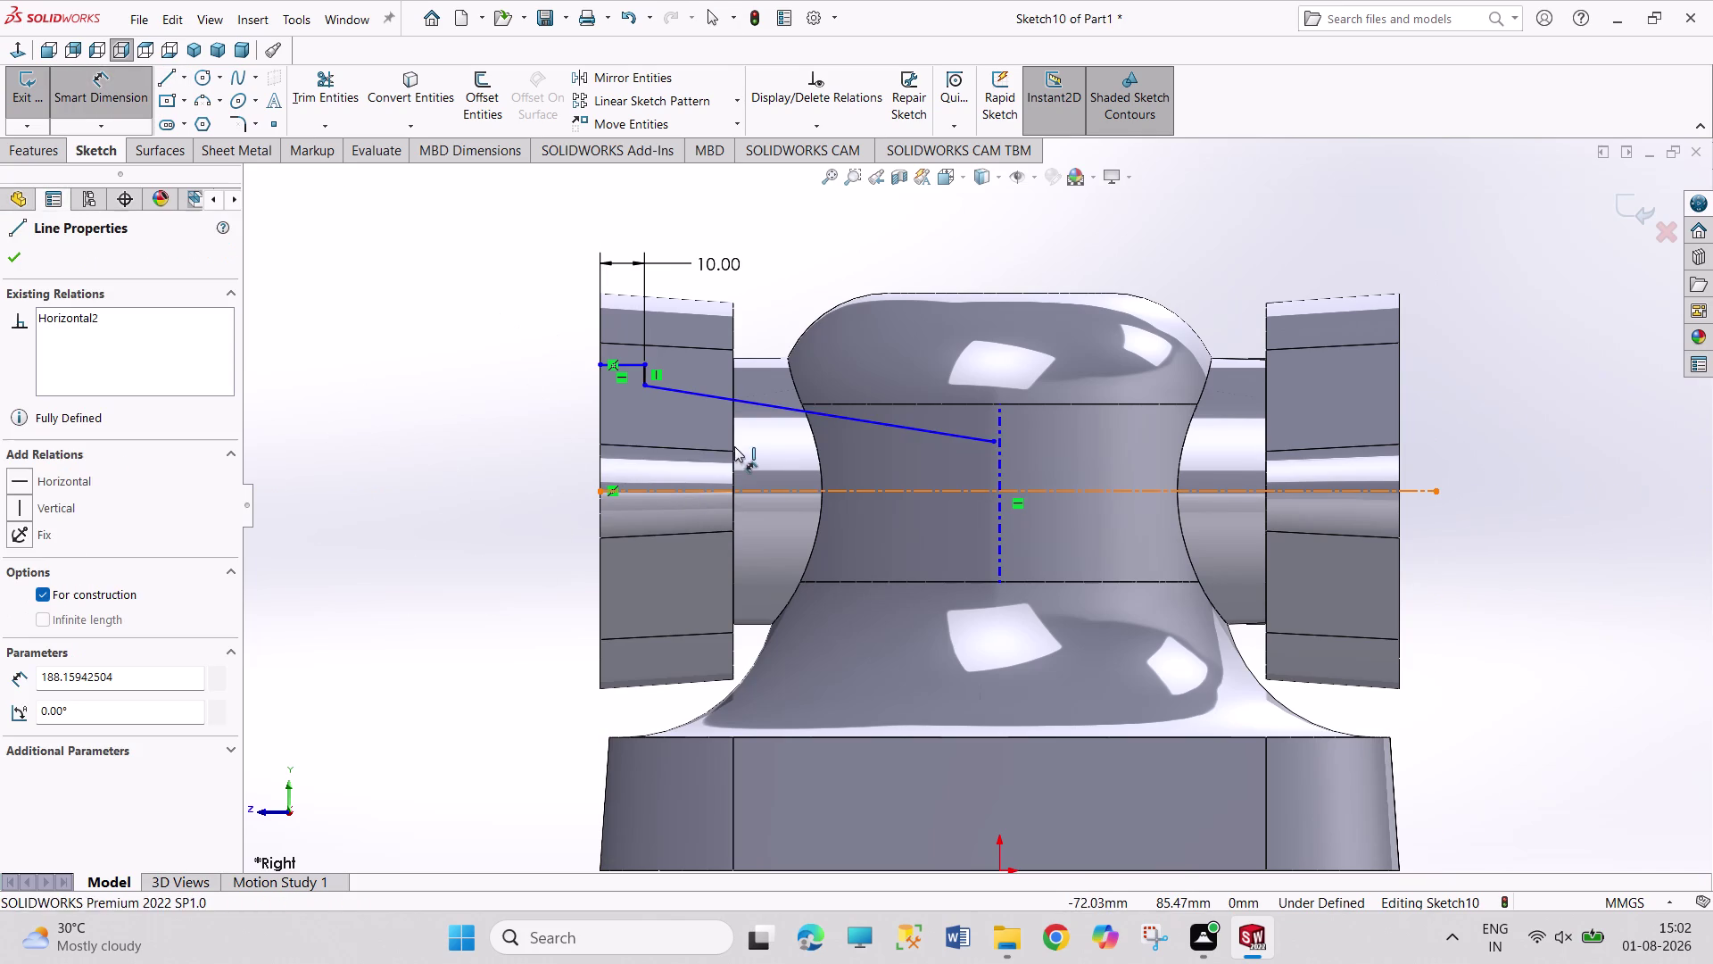
click(804, 411)
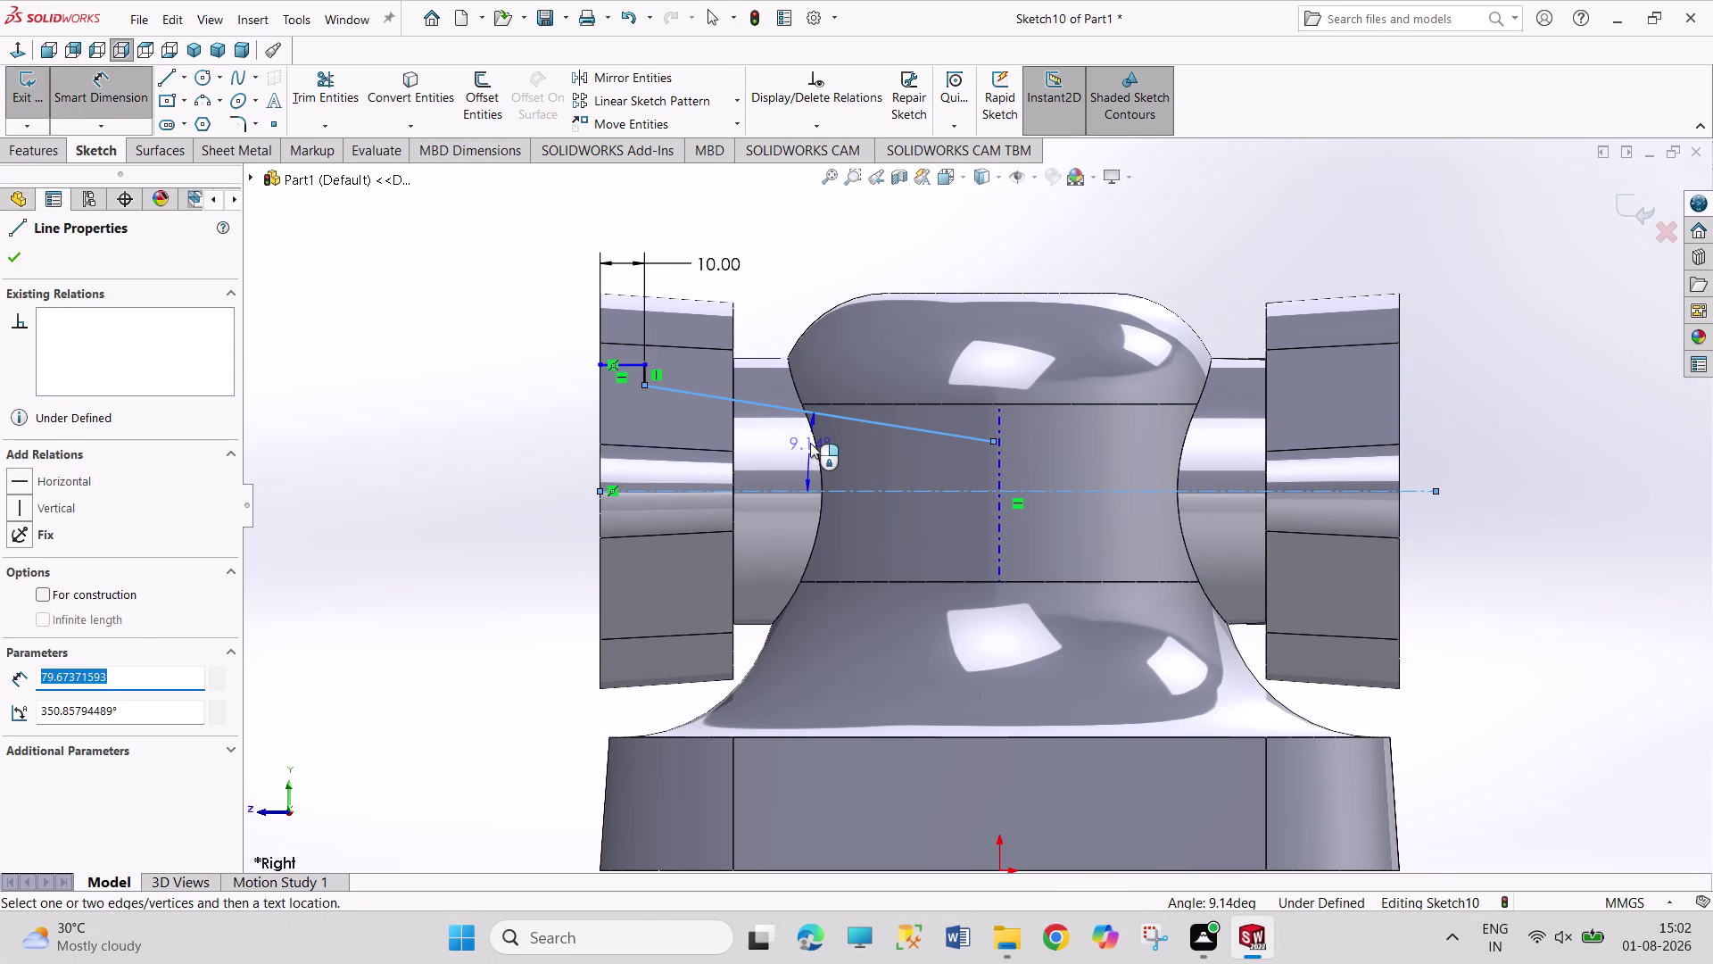
click(810, 442)
key(4)
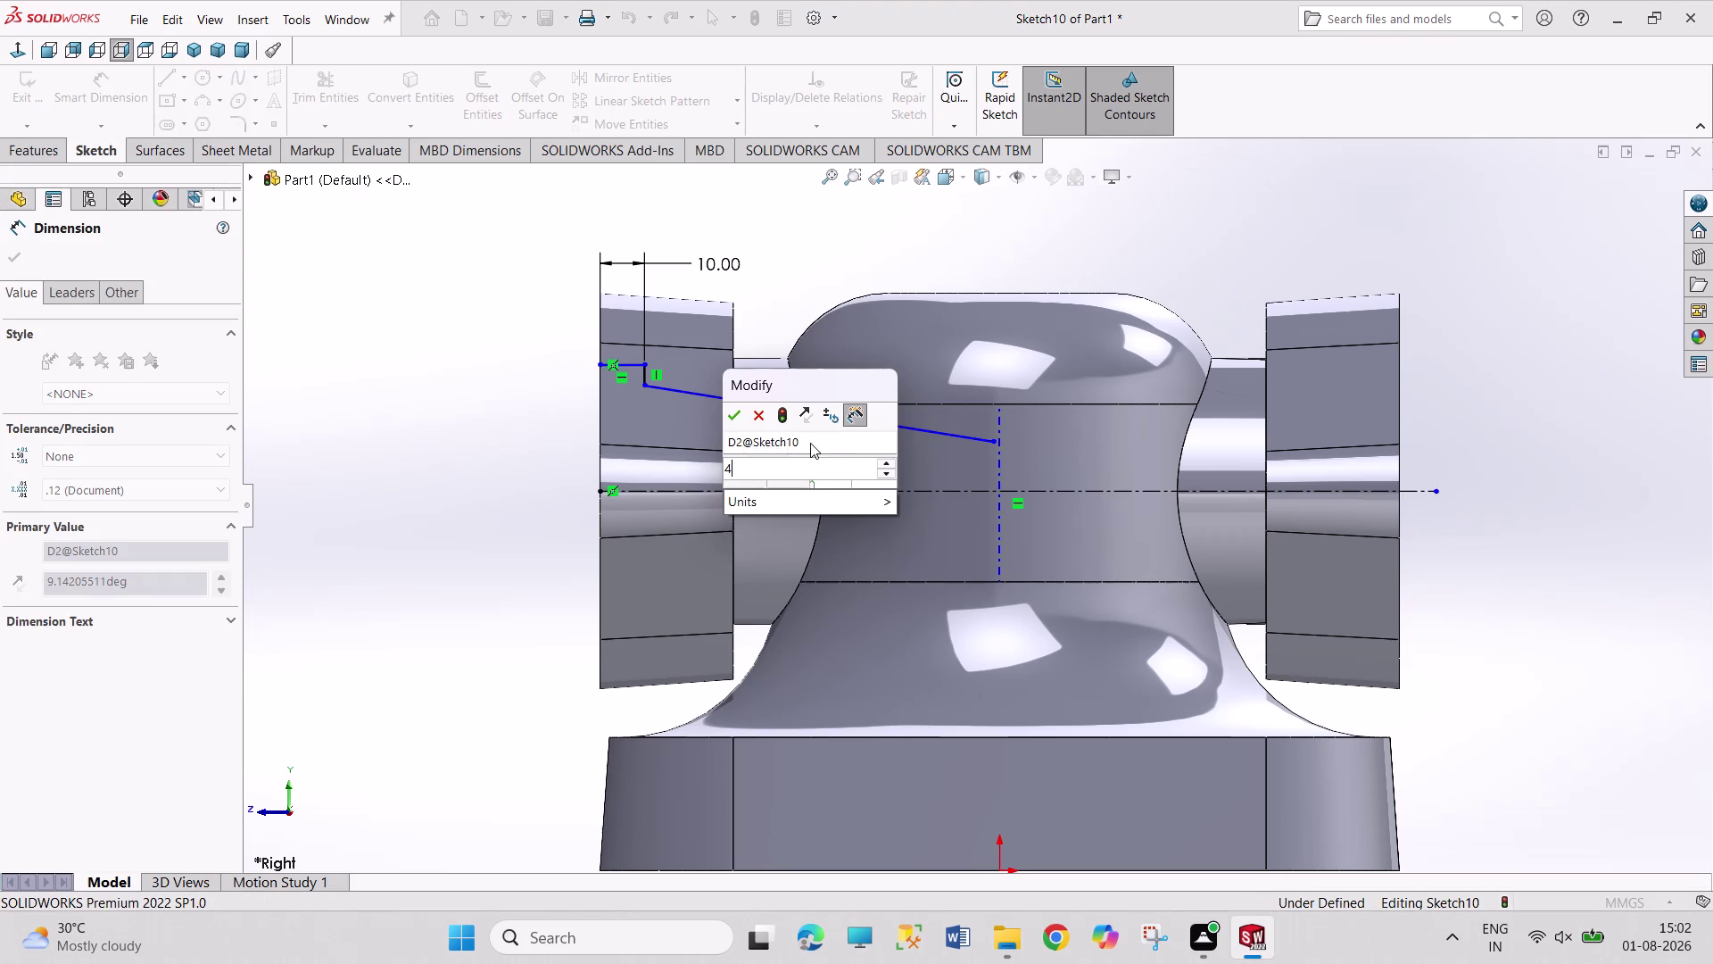
key(Return)
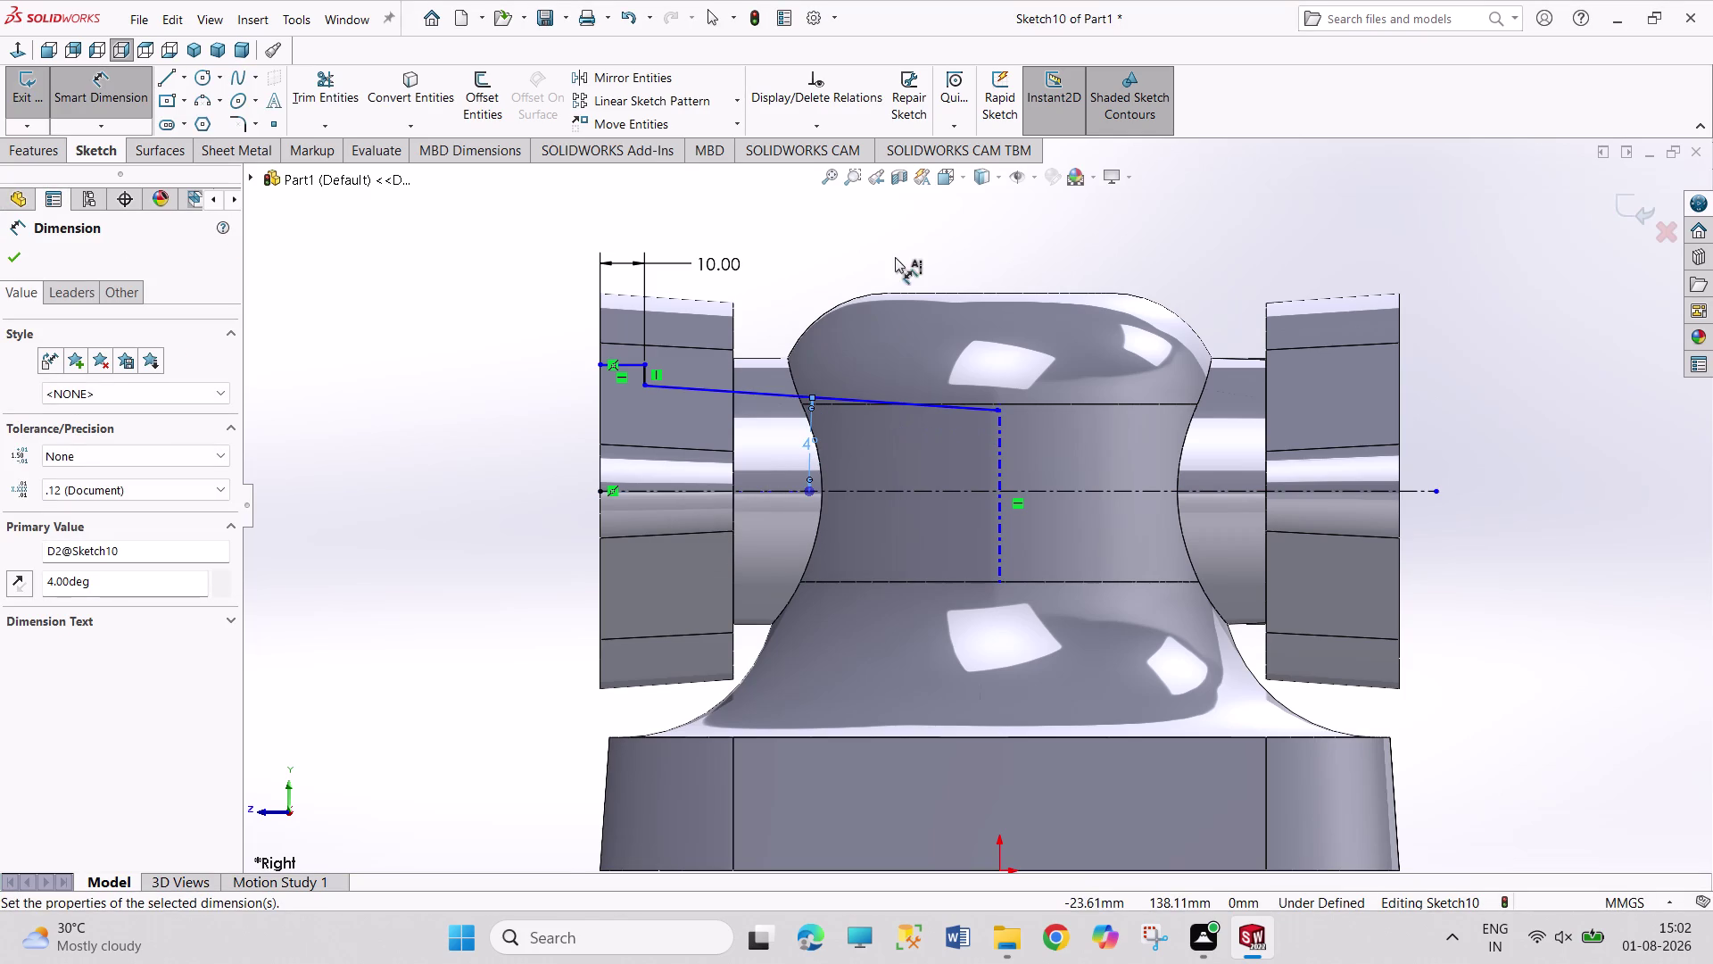
right_click(895, 257)
click(934, 317)
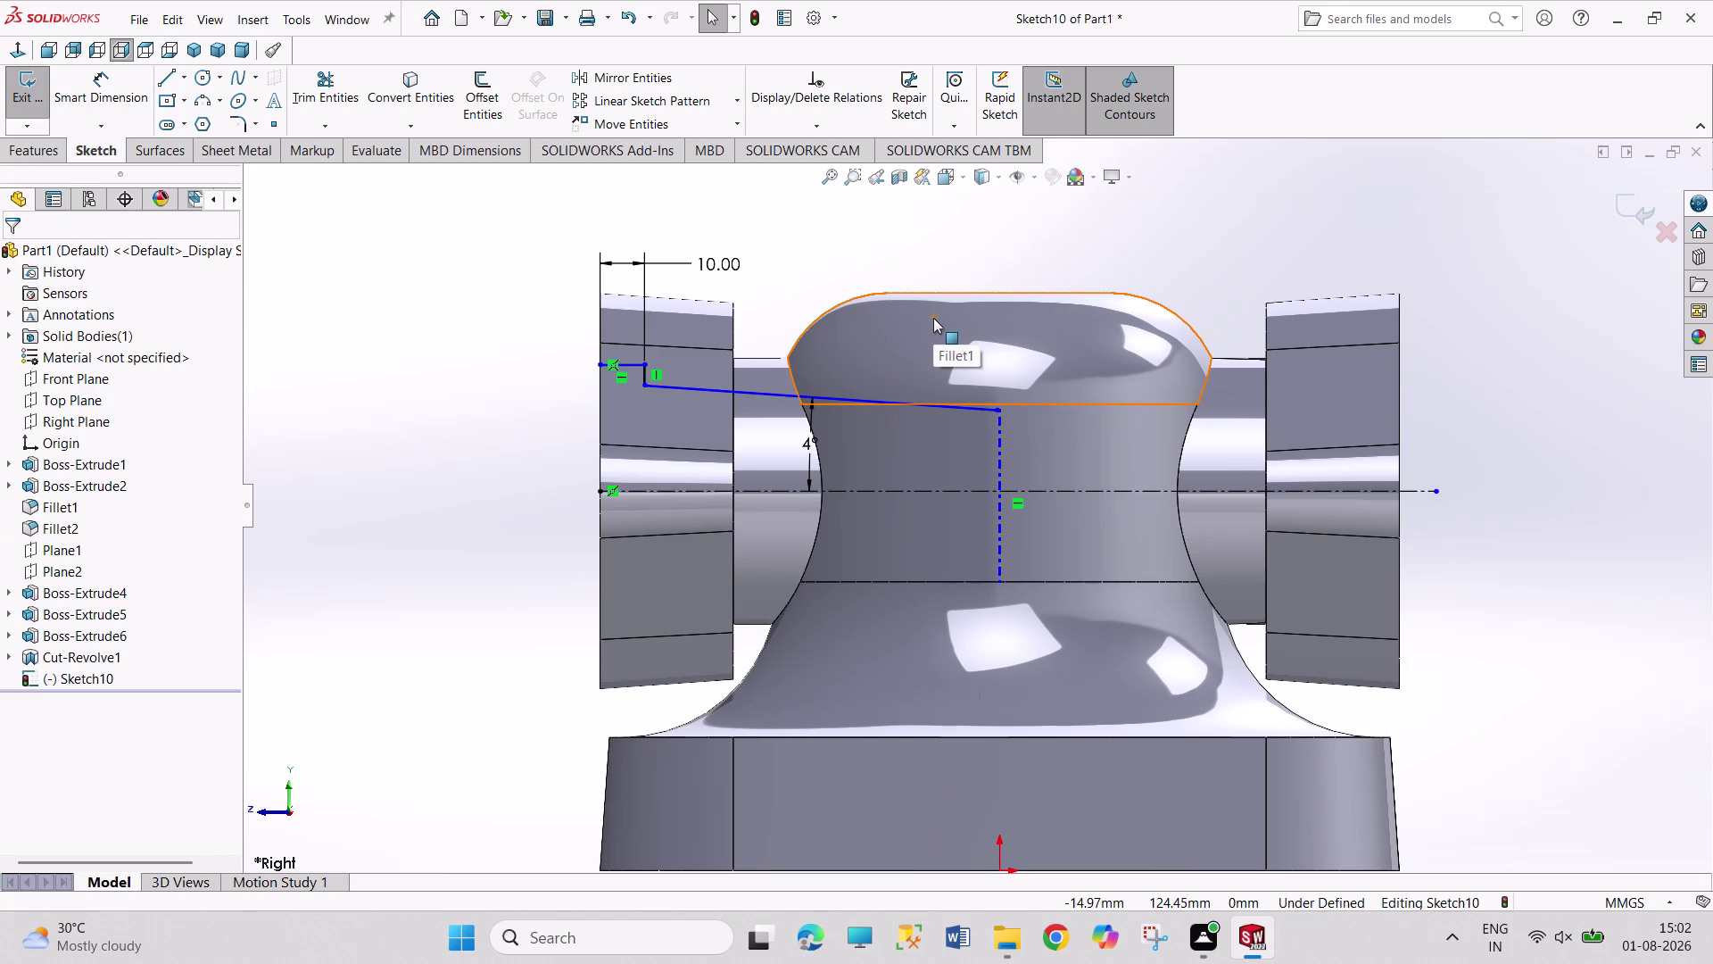
Inspect the relations on the centreline and the sloped line.
right_drag(917, 220, 922, 166)
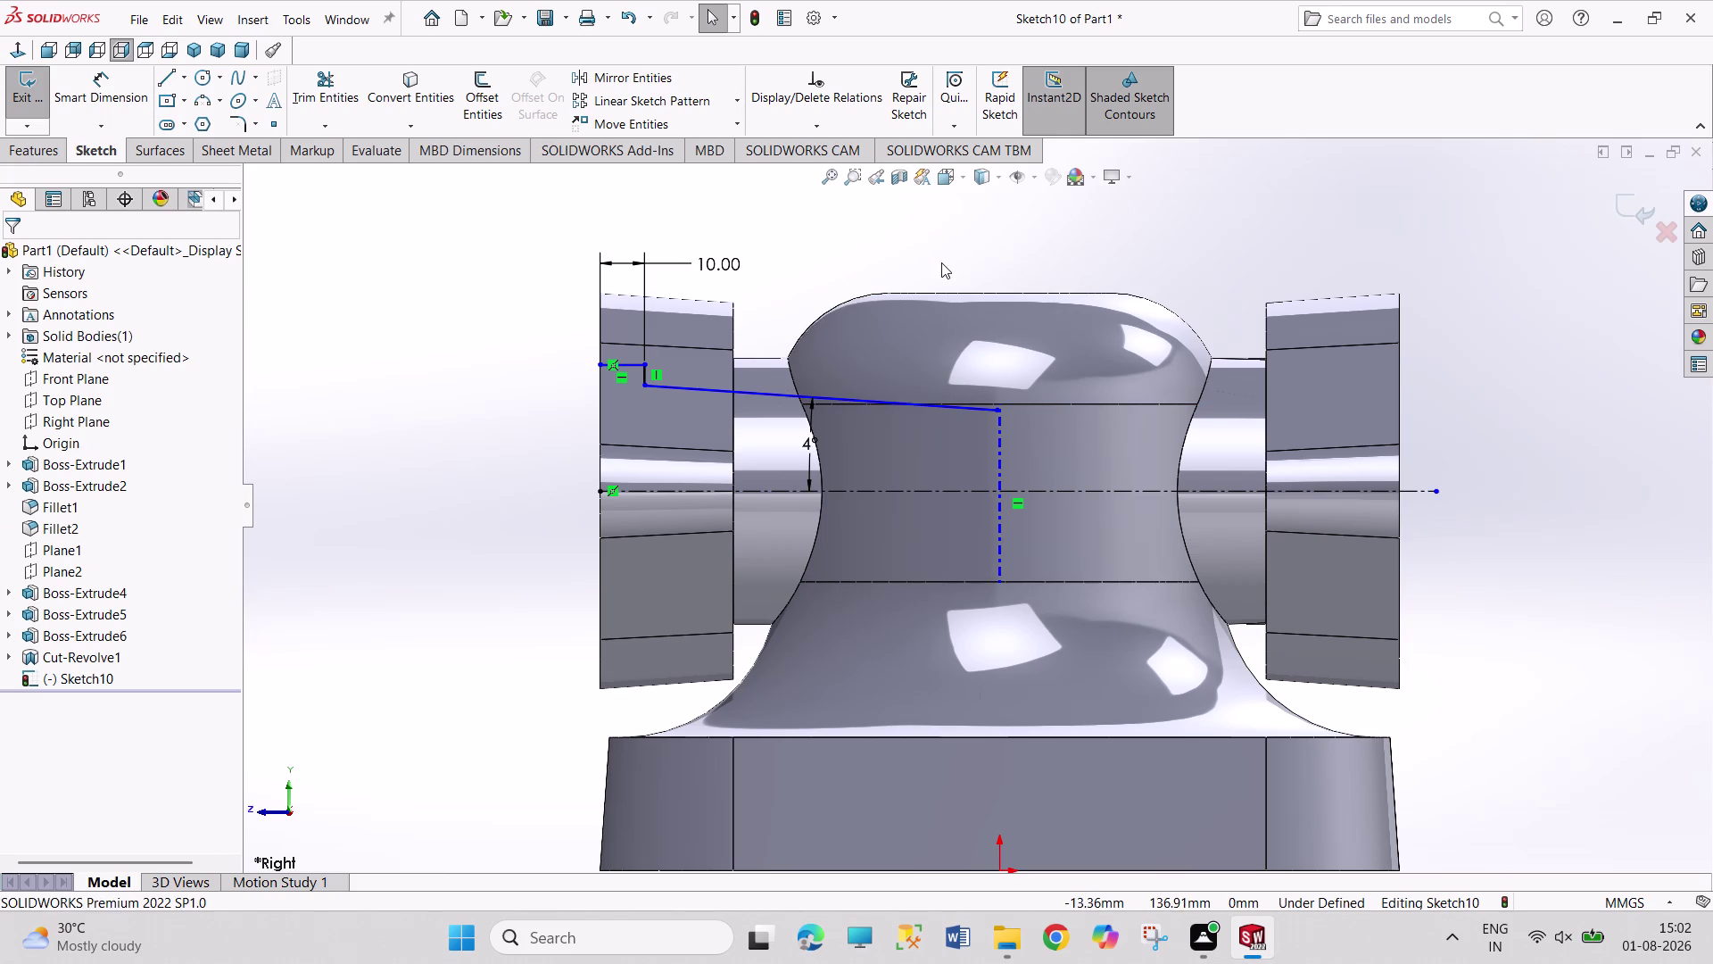
right_drag(940, 263, 942, 197)
click(967, 495)
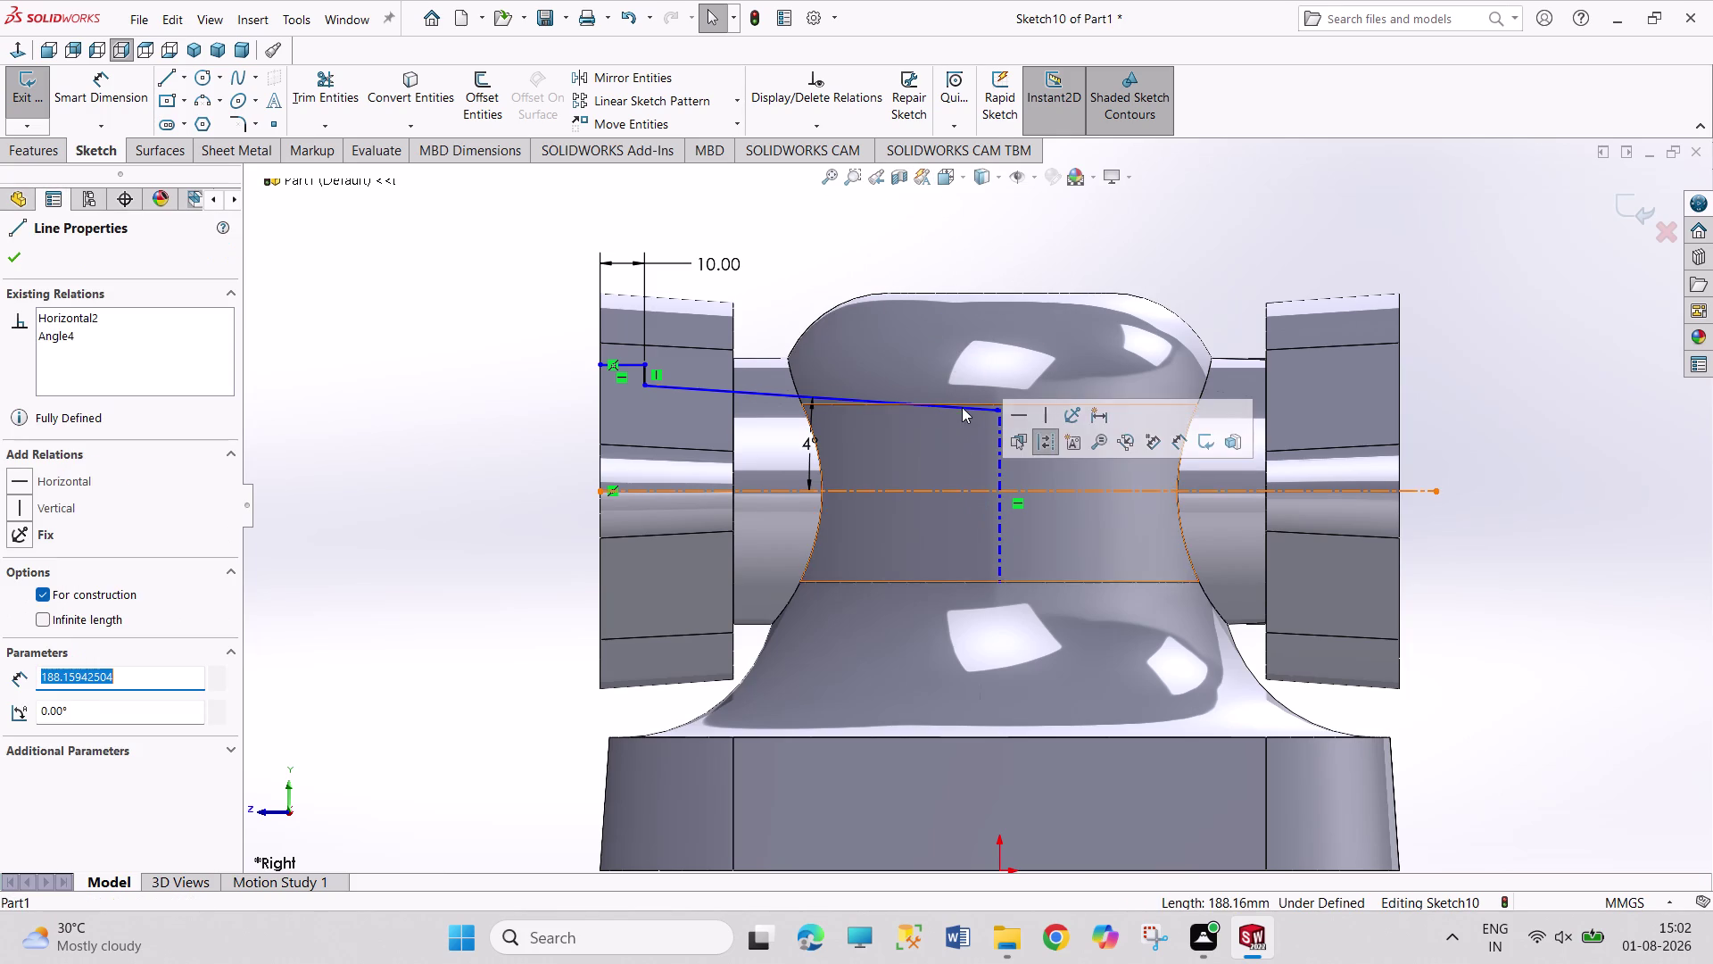
click(962, 407)
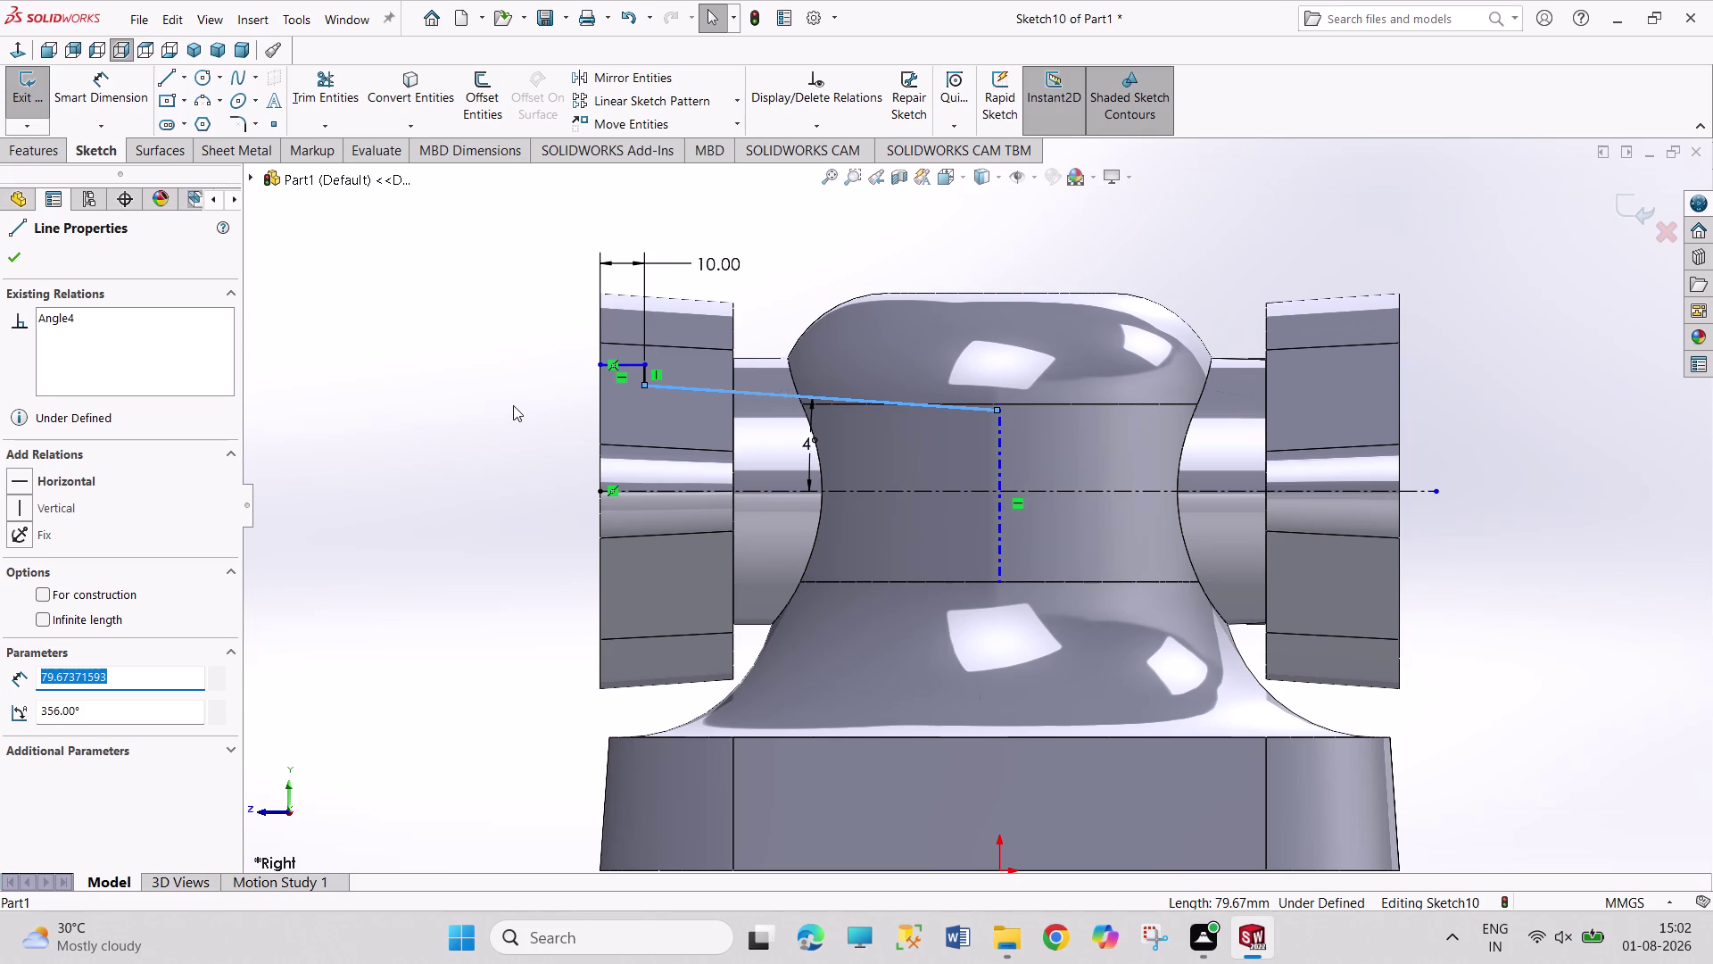
right_drag(513, 405, 511, 274)
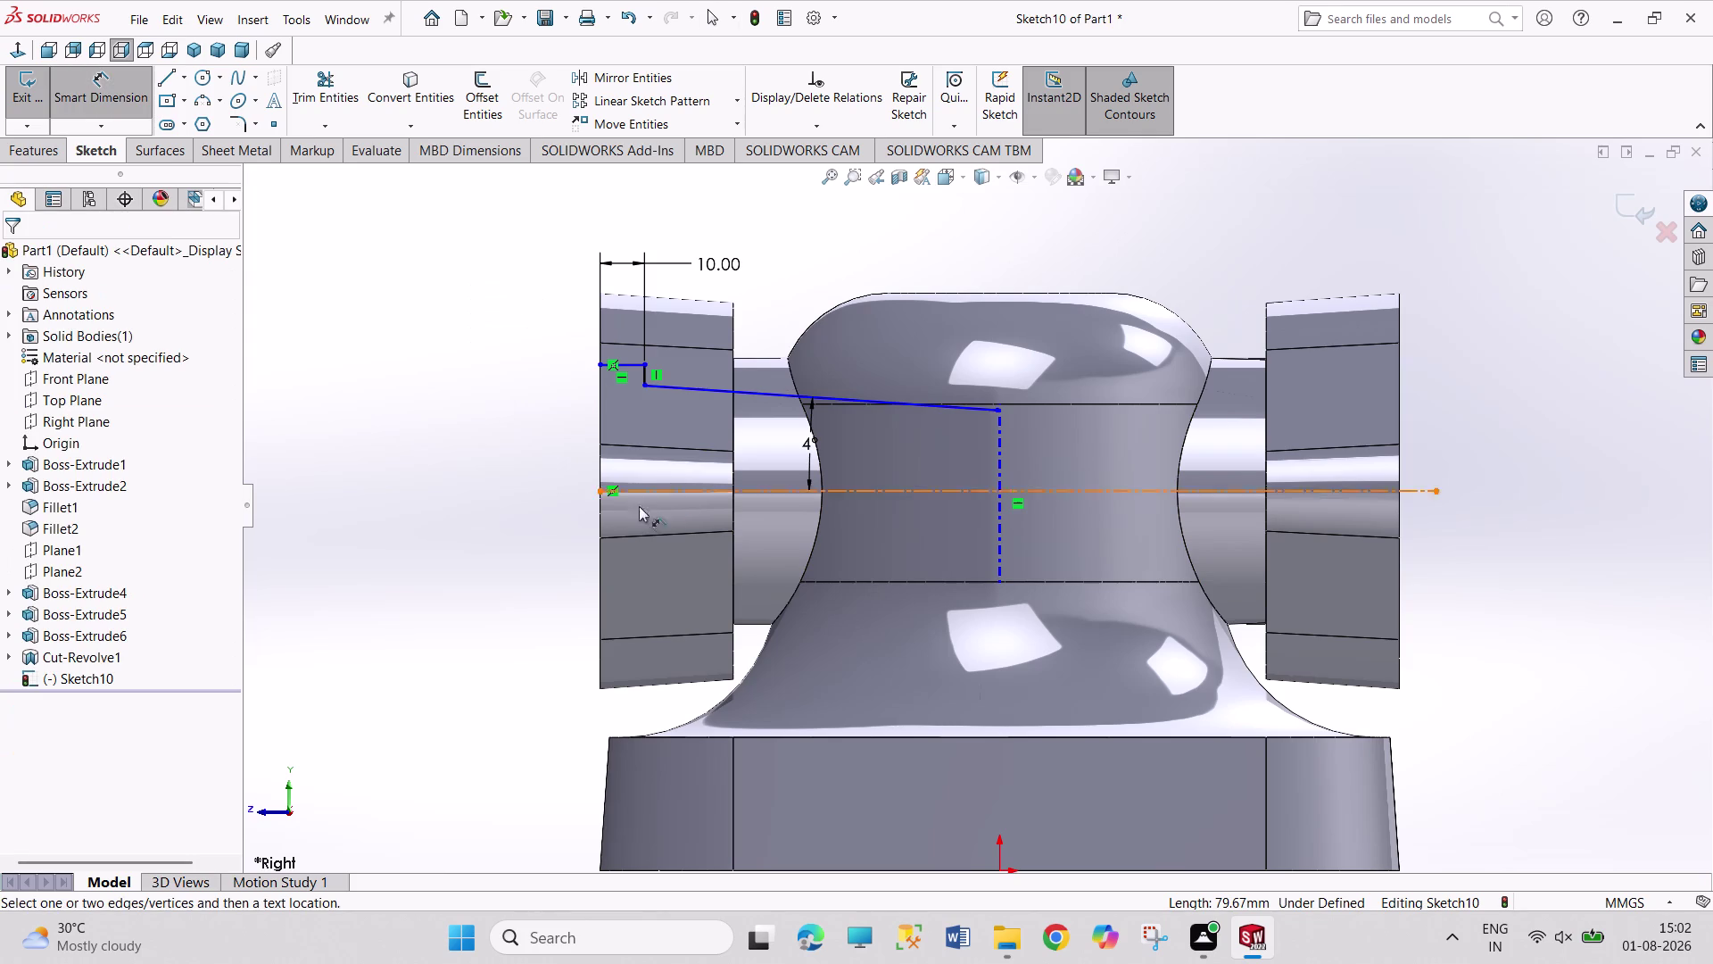
Dimension the top-left endpoint 30 mm and the sloped line's upper endpoint 25 mm above the centreline.
click(596, 491)
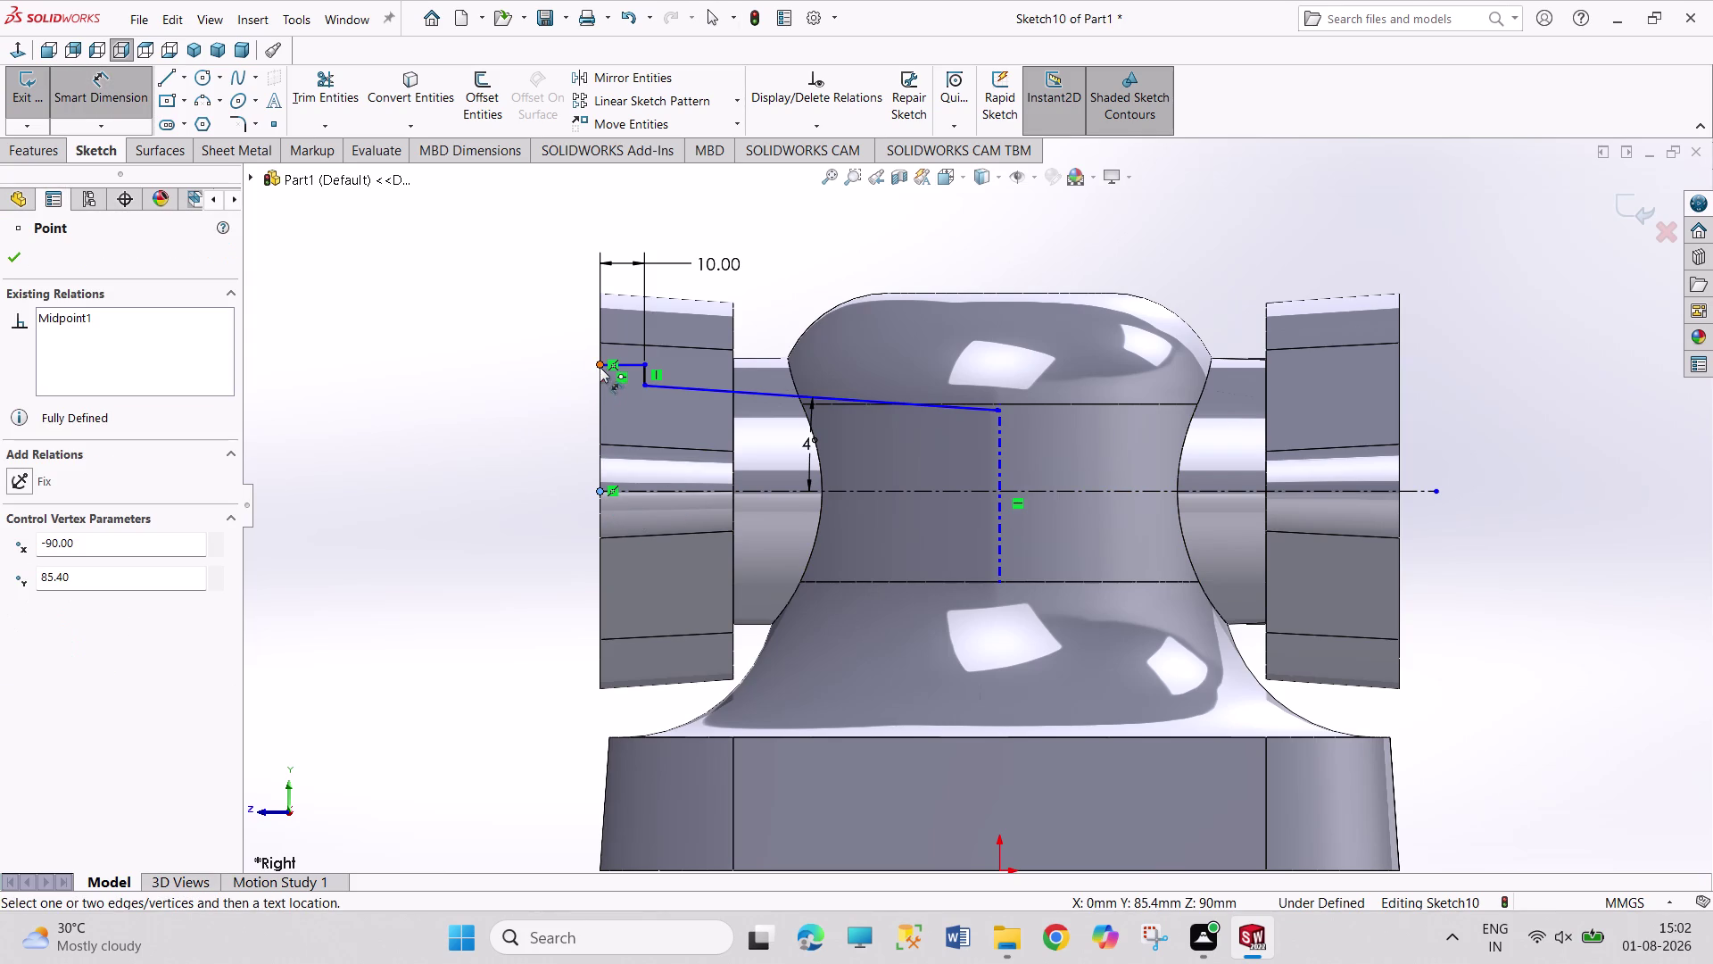
click(600, 367)
click(543, 429)
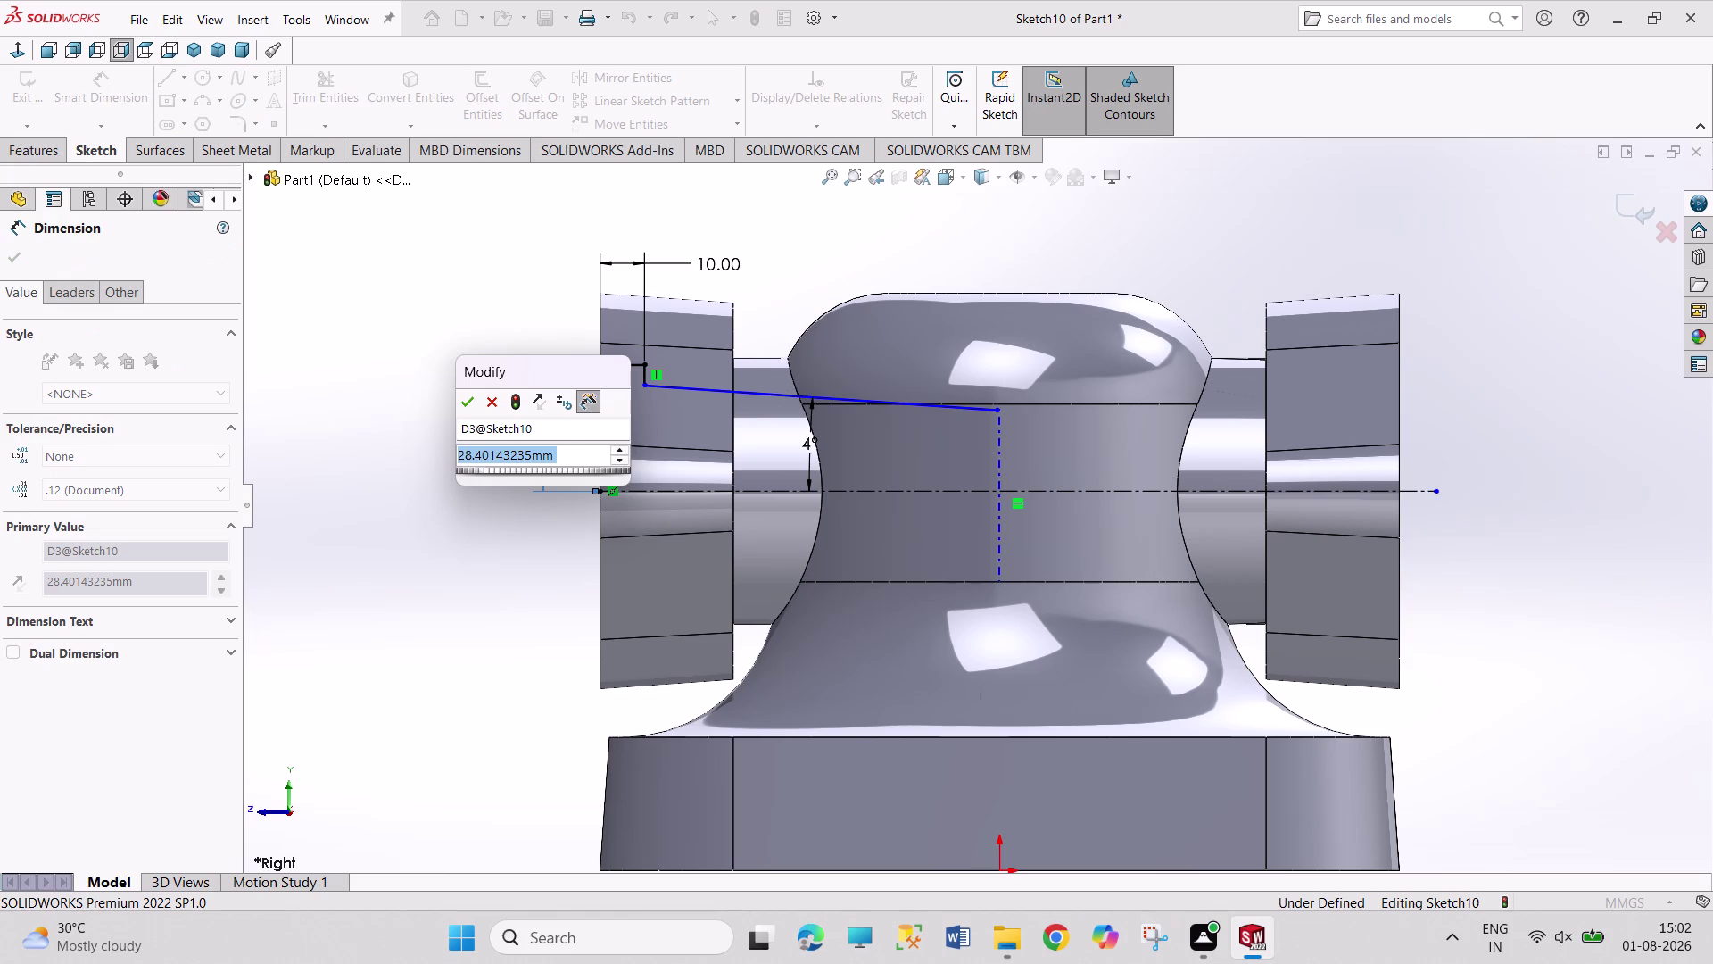
text(30)
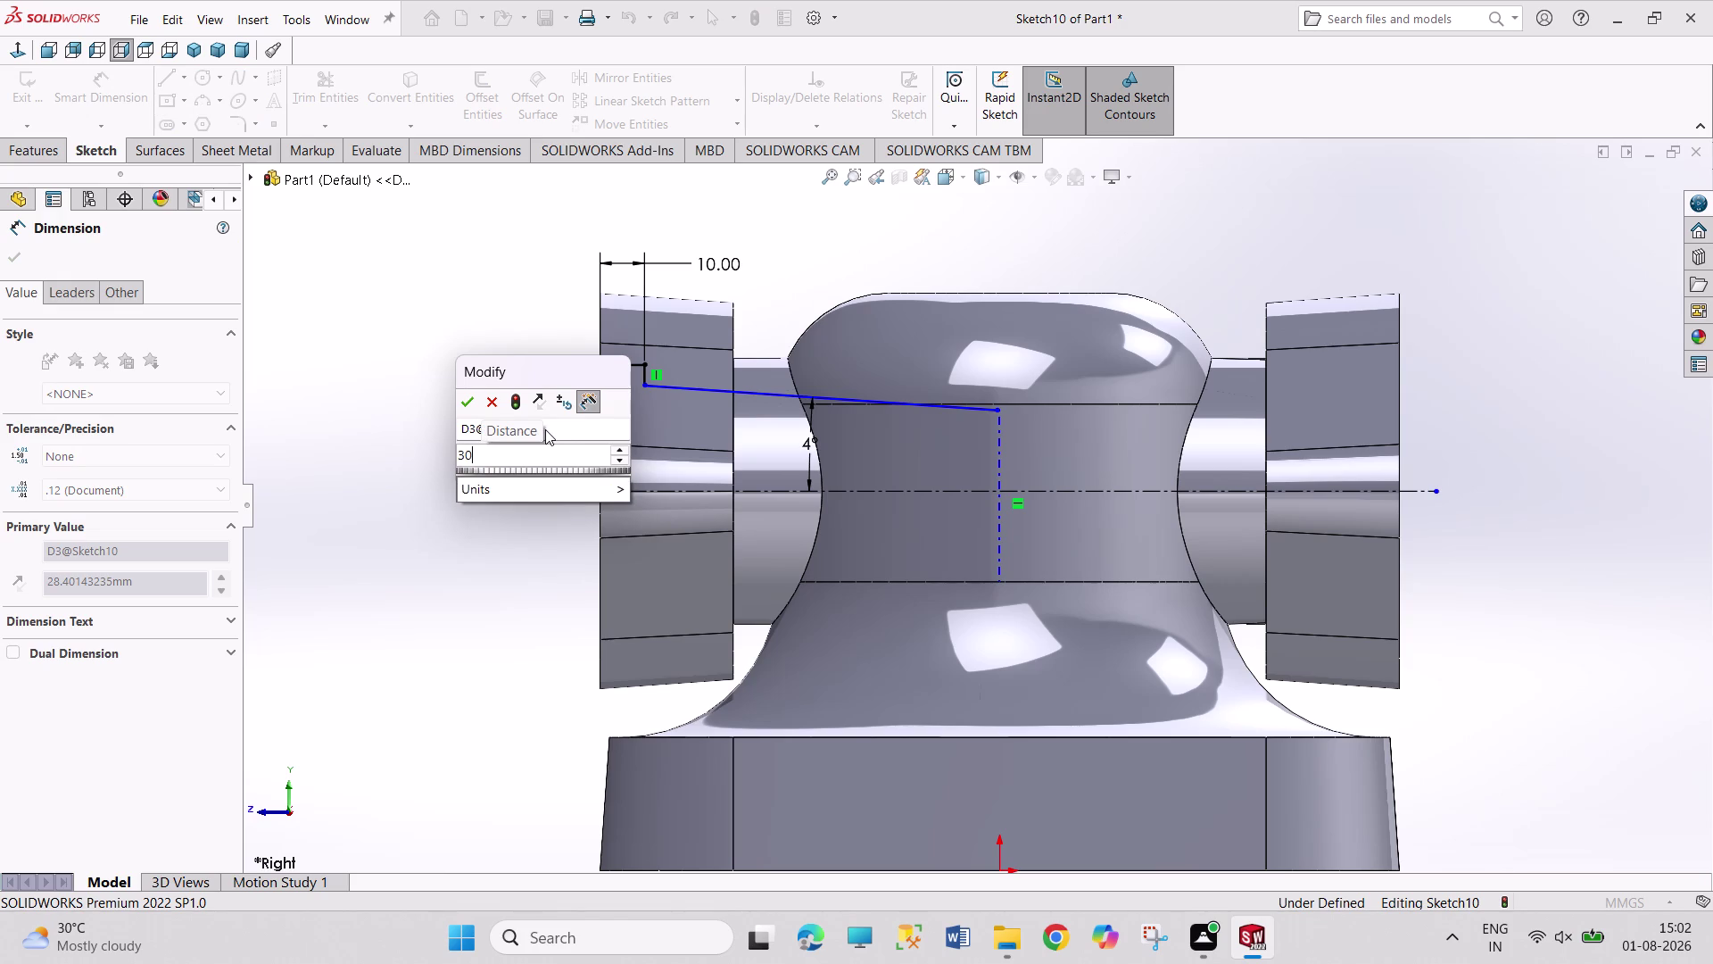
key(Return)
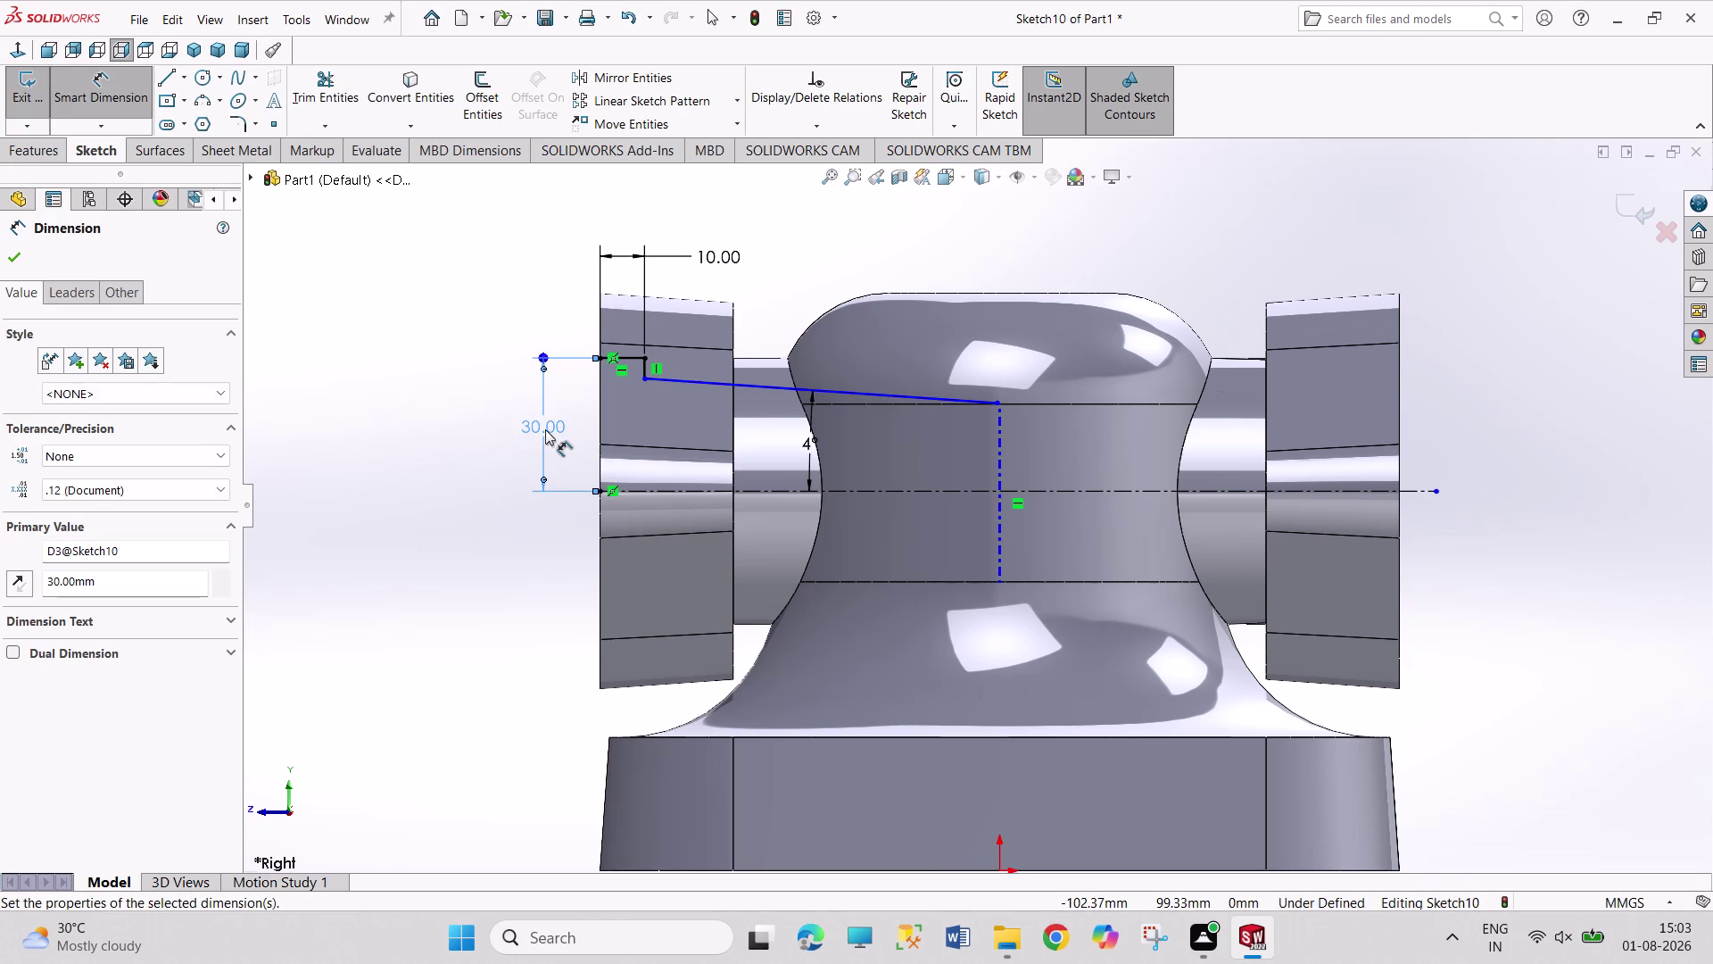
click(646, 376)
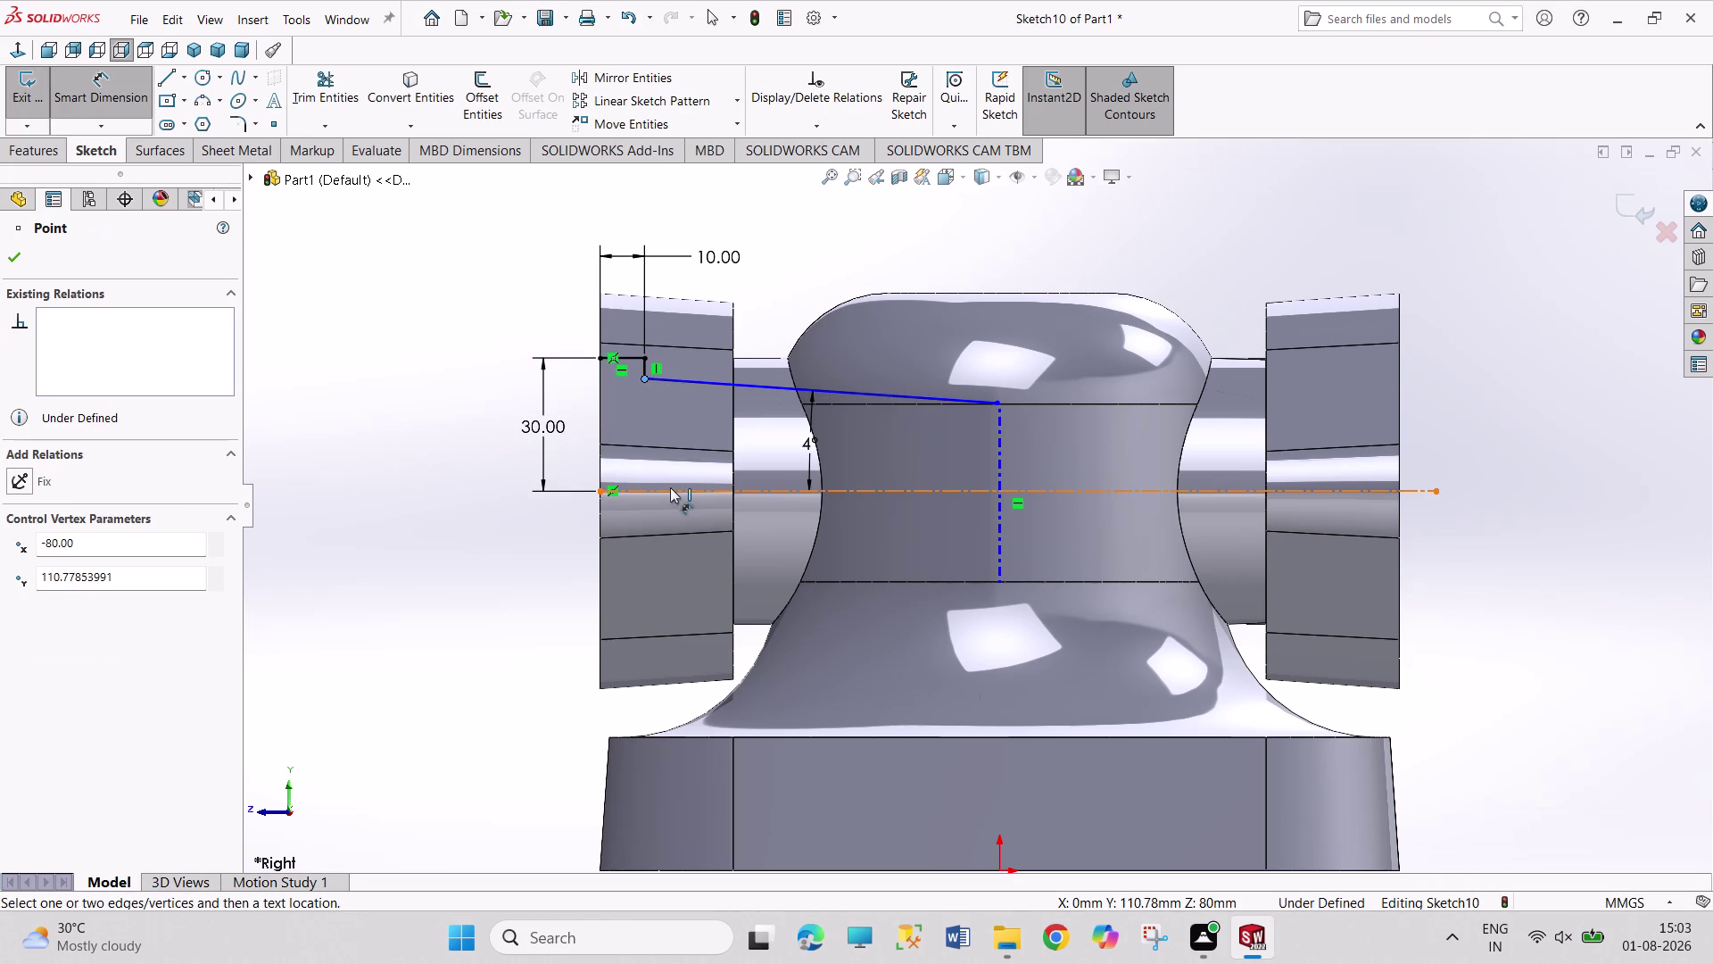
click(670, 487)
click(456, 445)
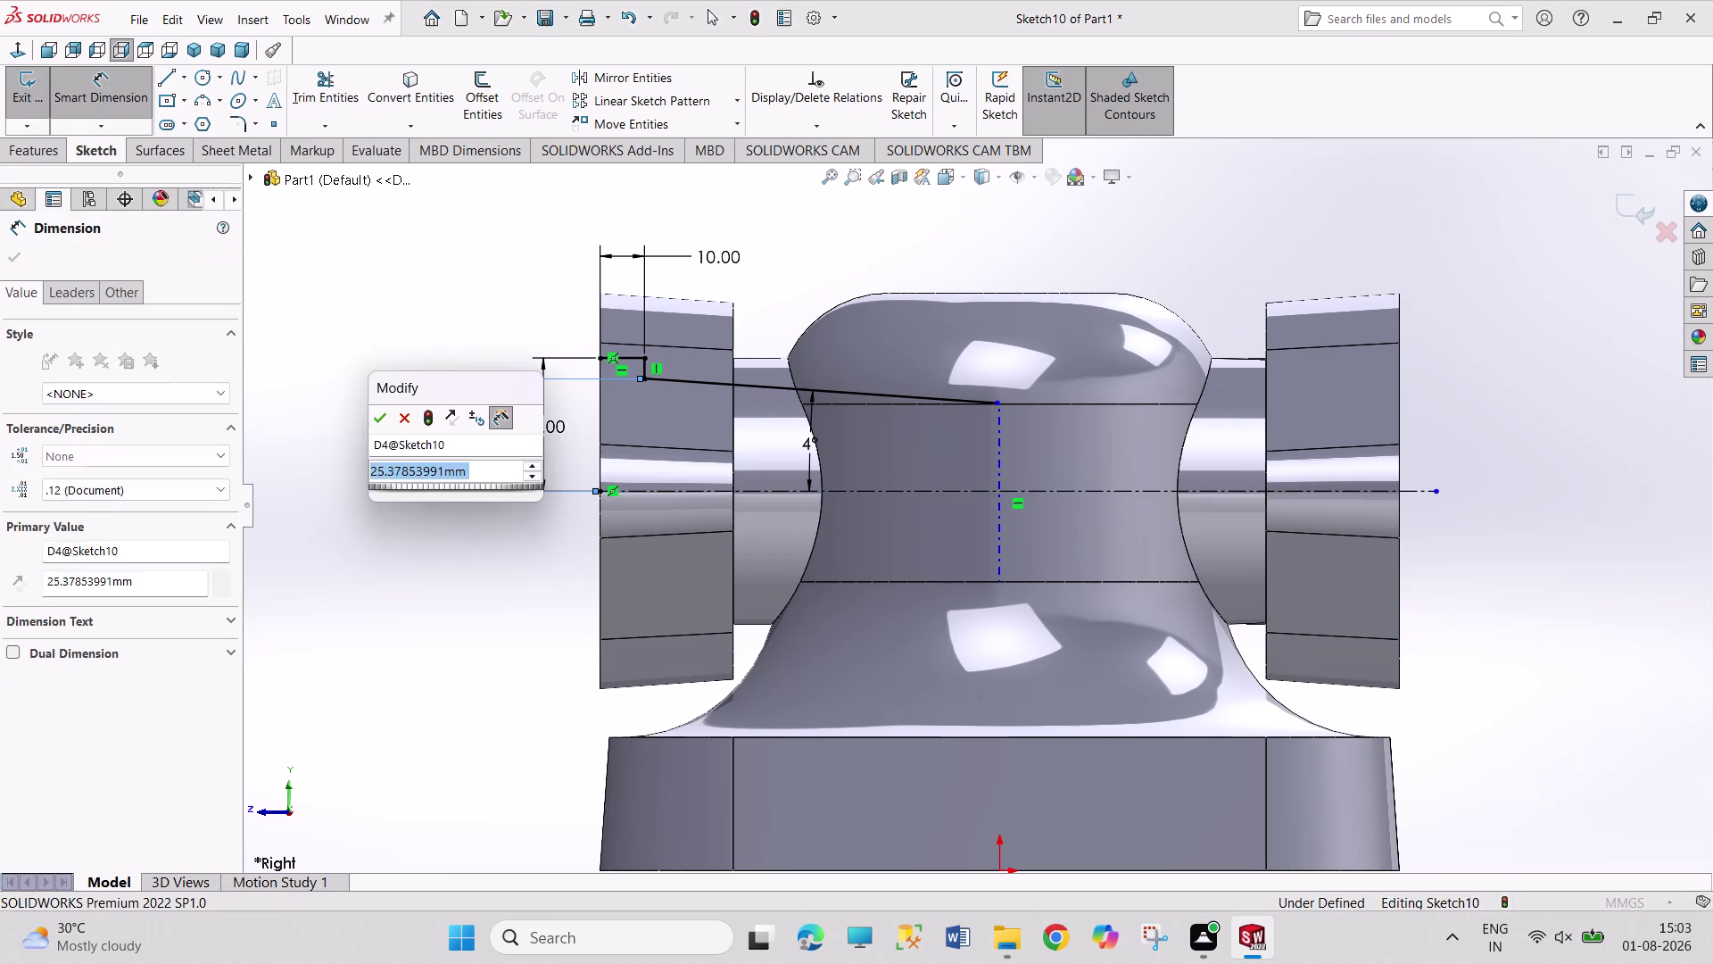
text(25)
key(Return)
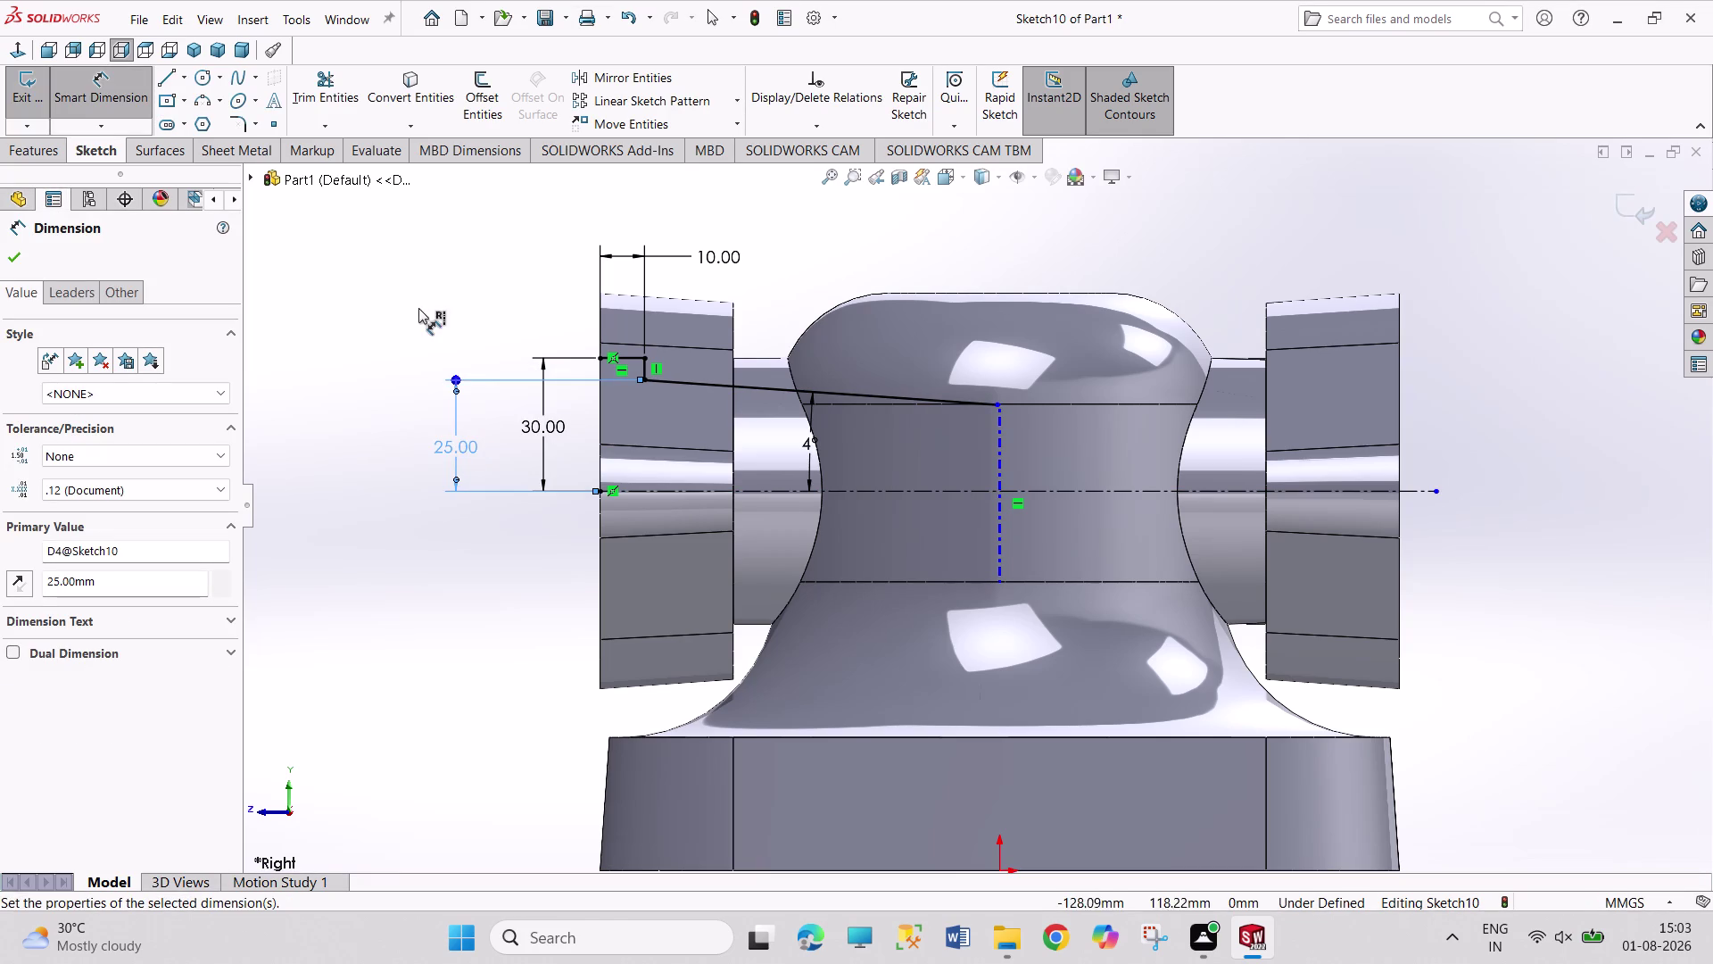
right_click(403, 280)
click(457, 344)
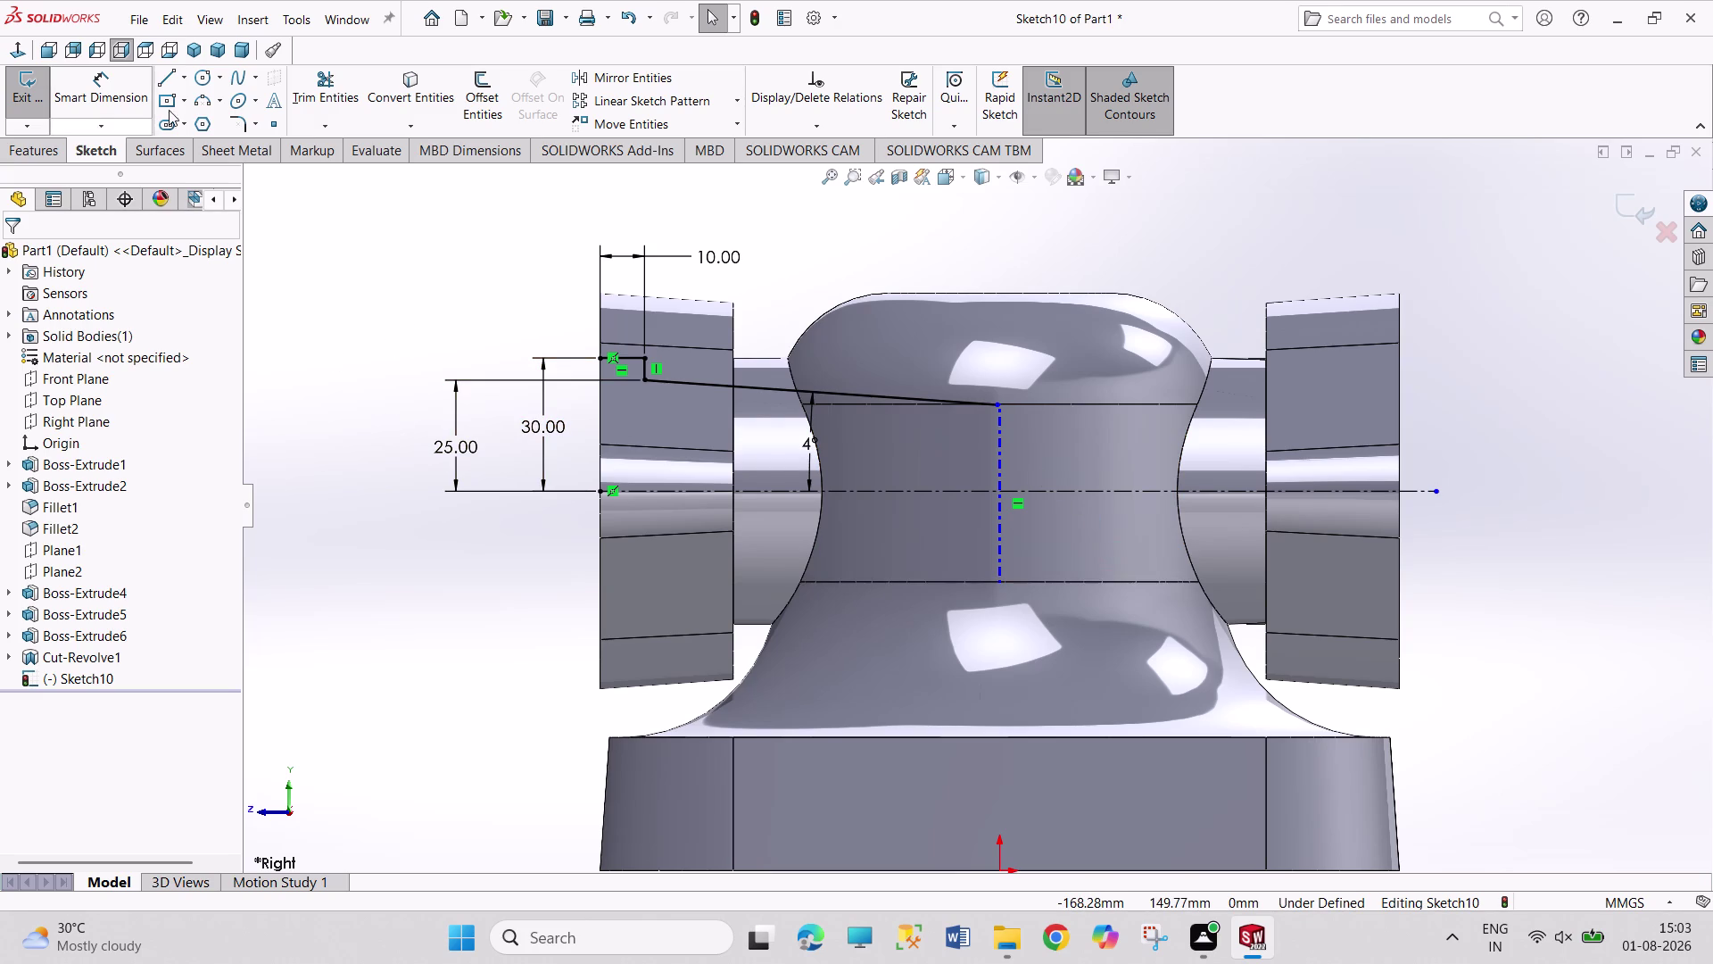
Draw lines down to the axis, along it to the centreline, and up to the slanted edge.
click(165, 77)
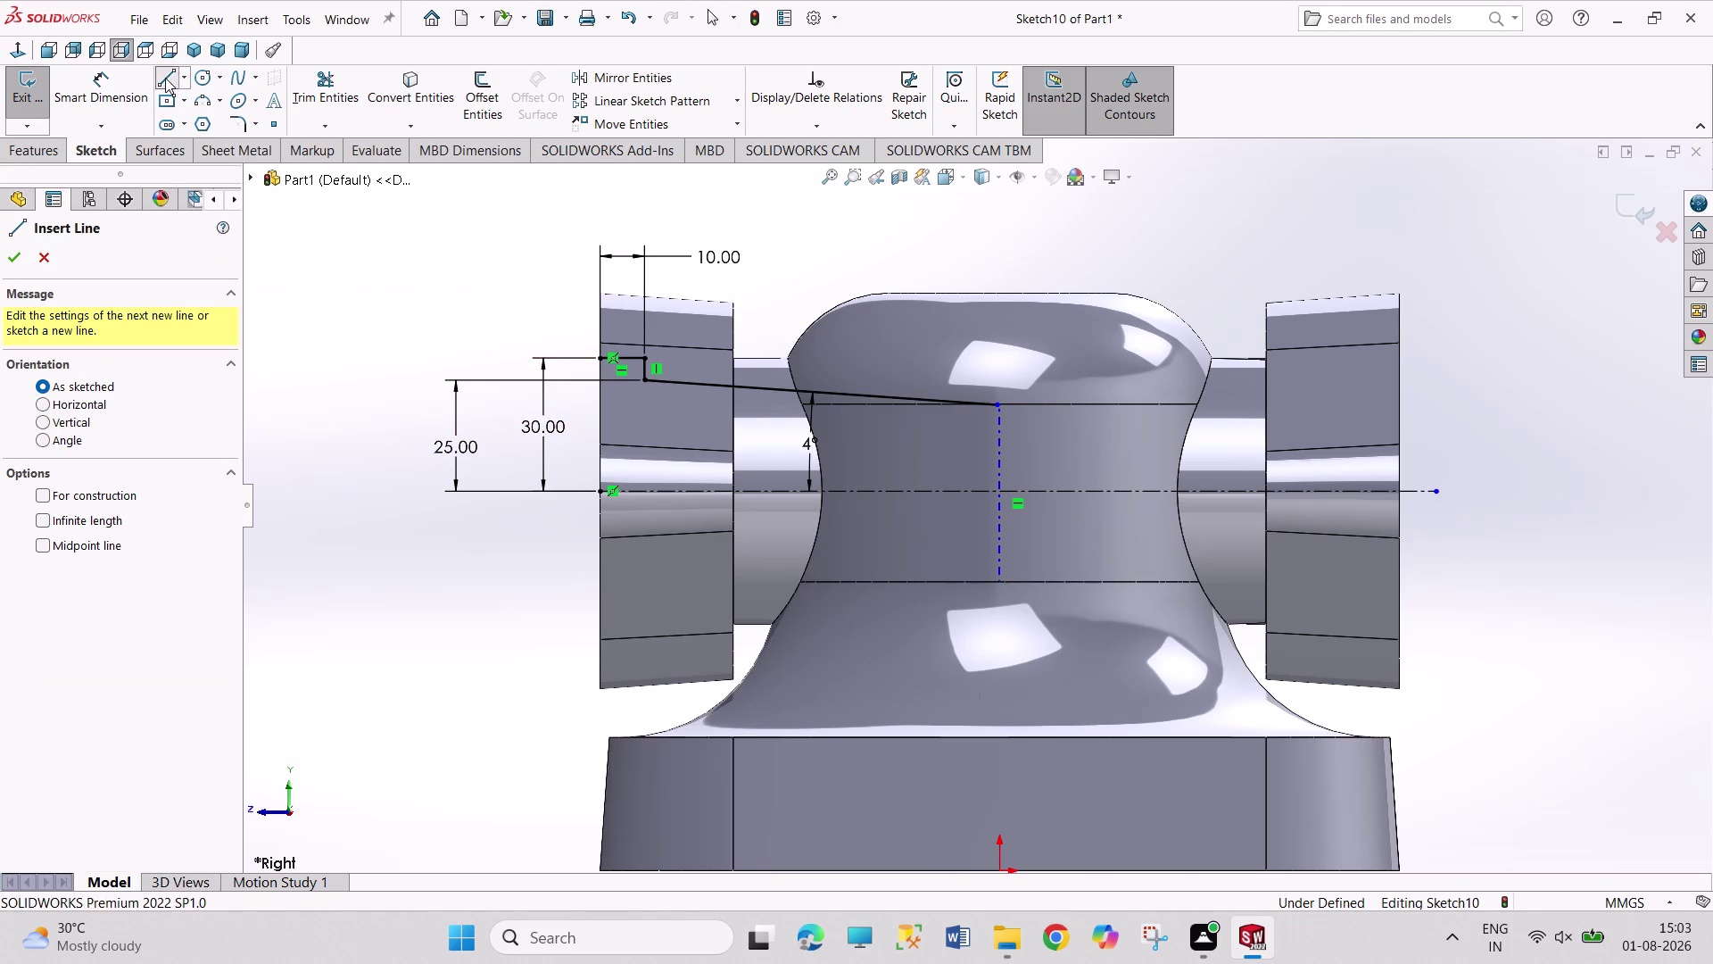
click(598, 361)
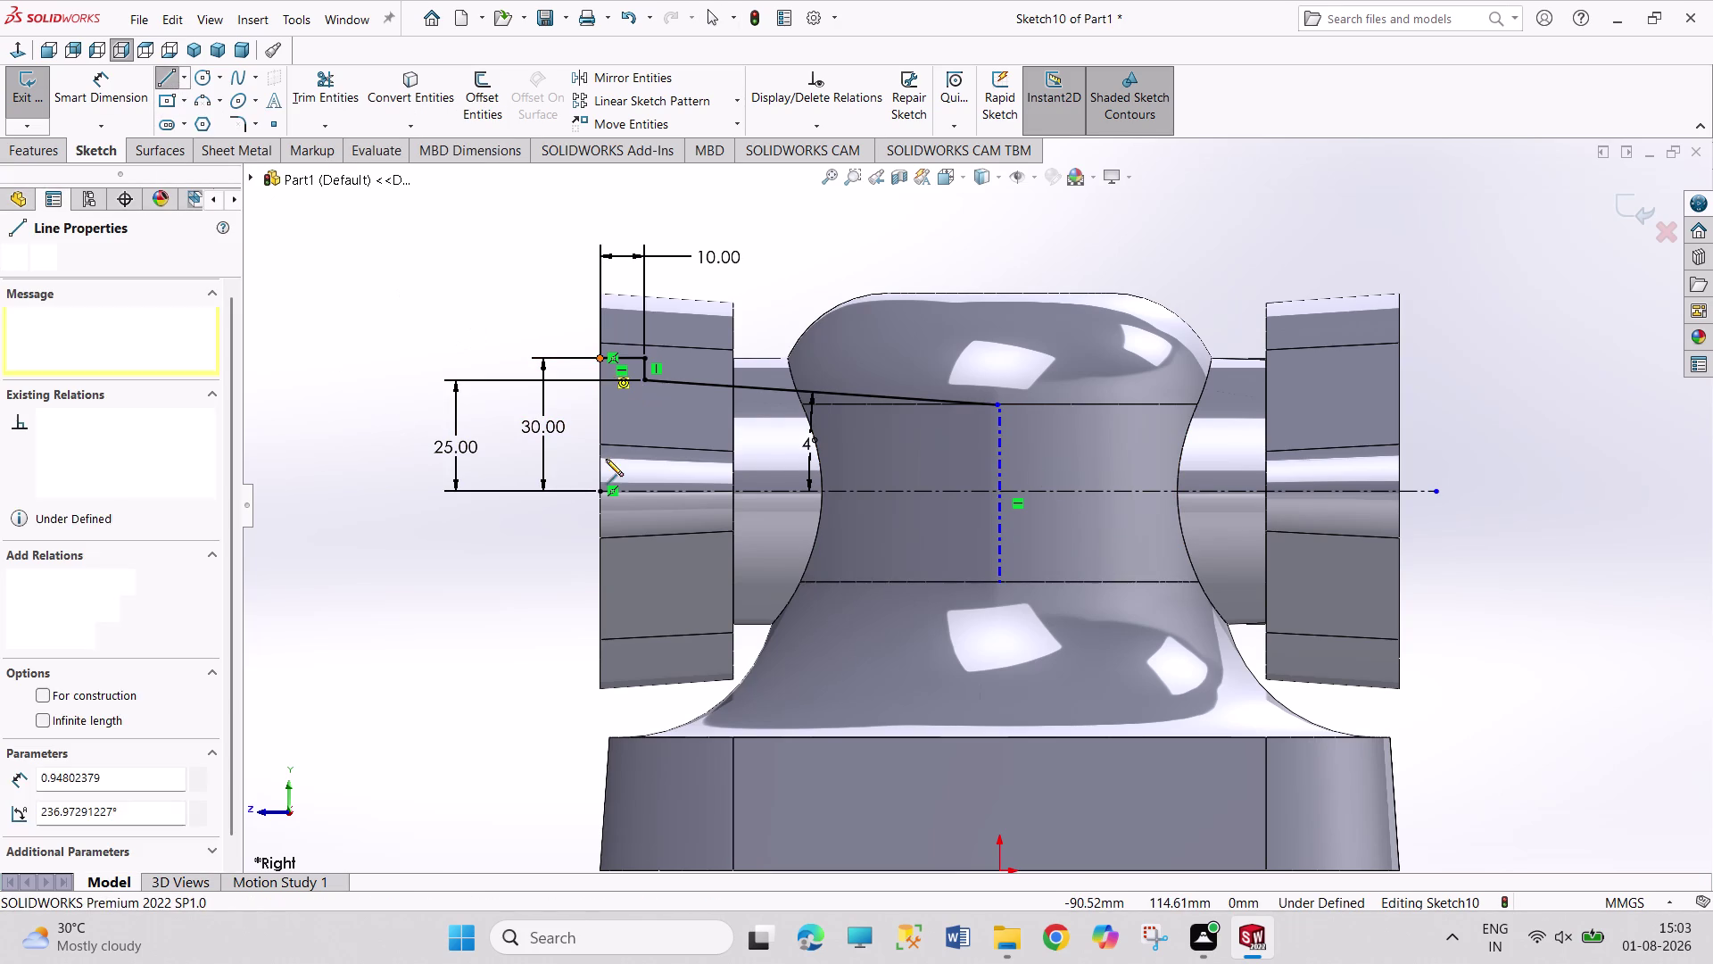
click(602, 489)
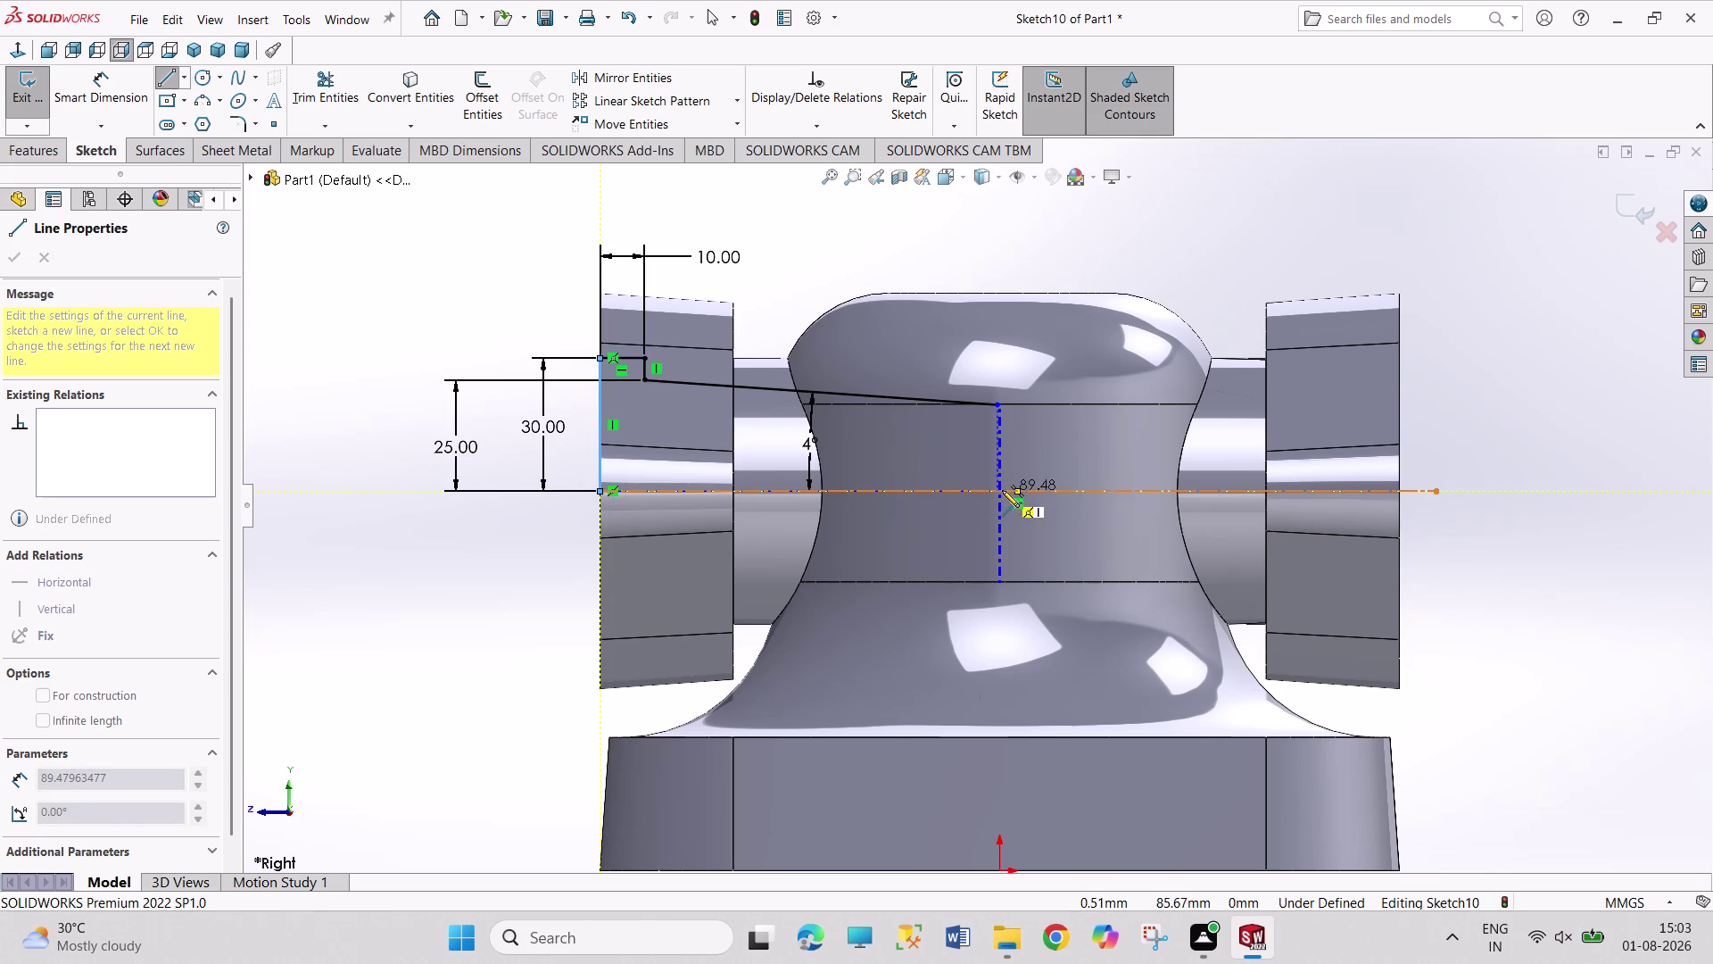
click(1001, 489)
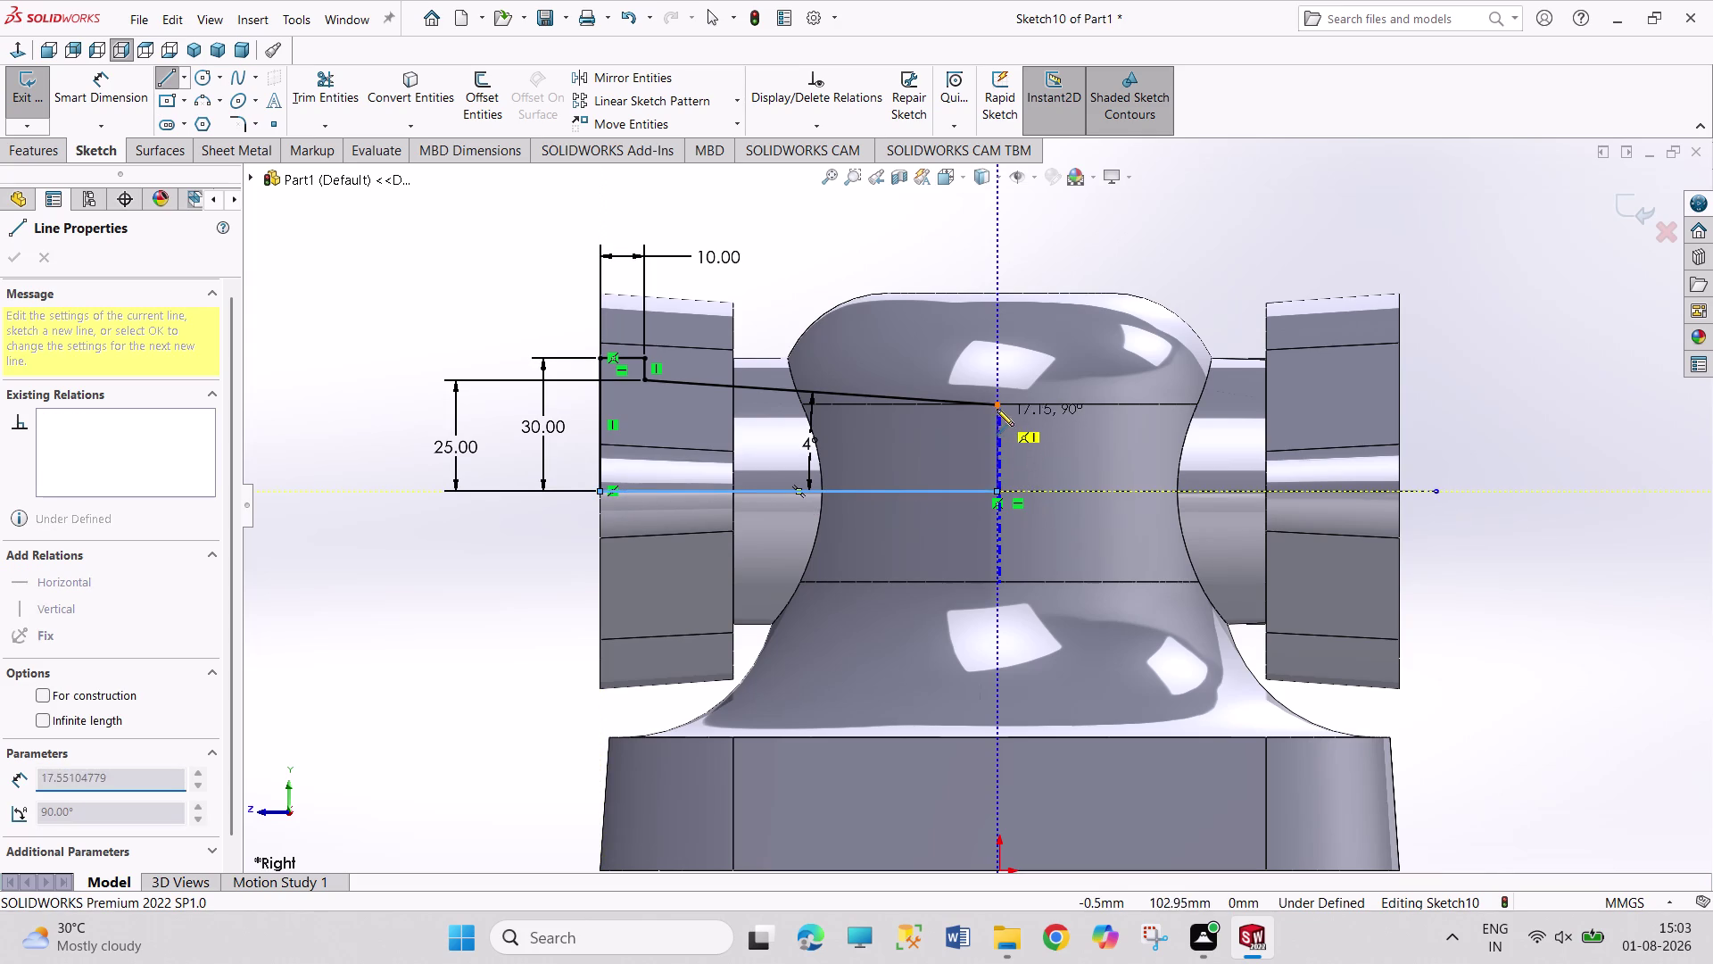
click(997, 403)
right_click(943, 240)
click(965, 261)
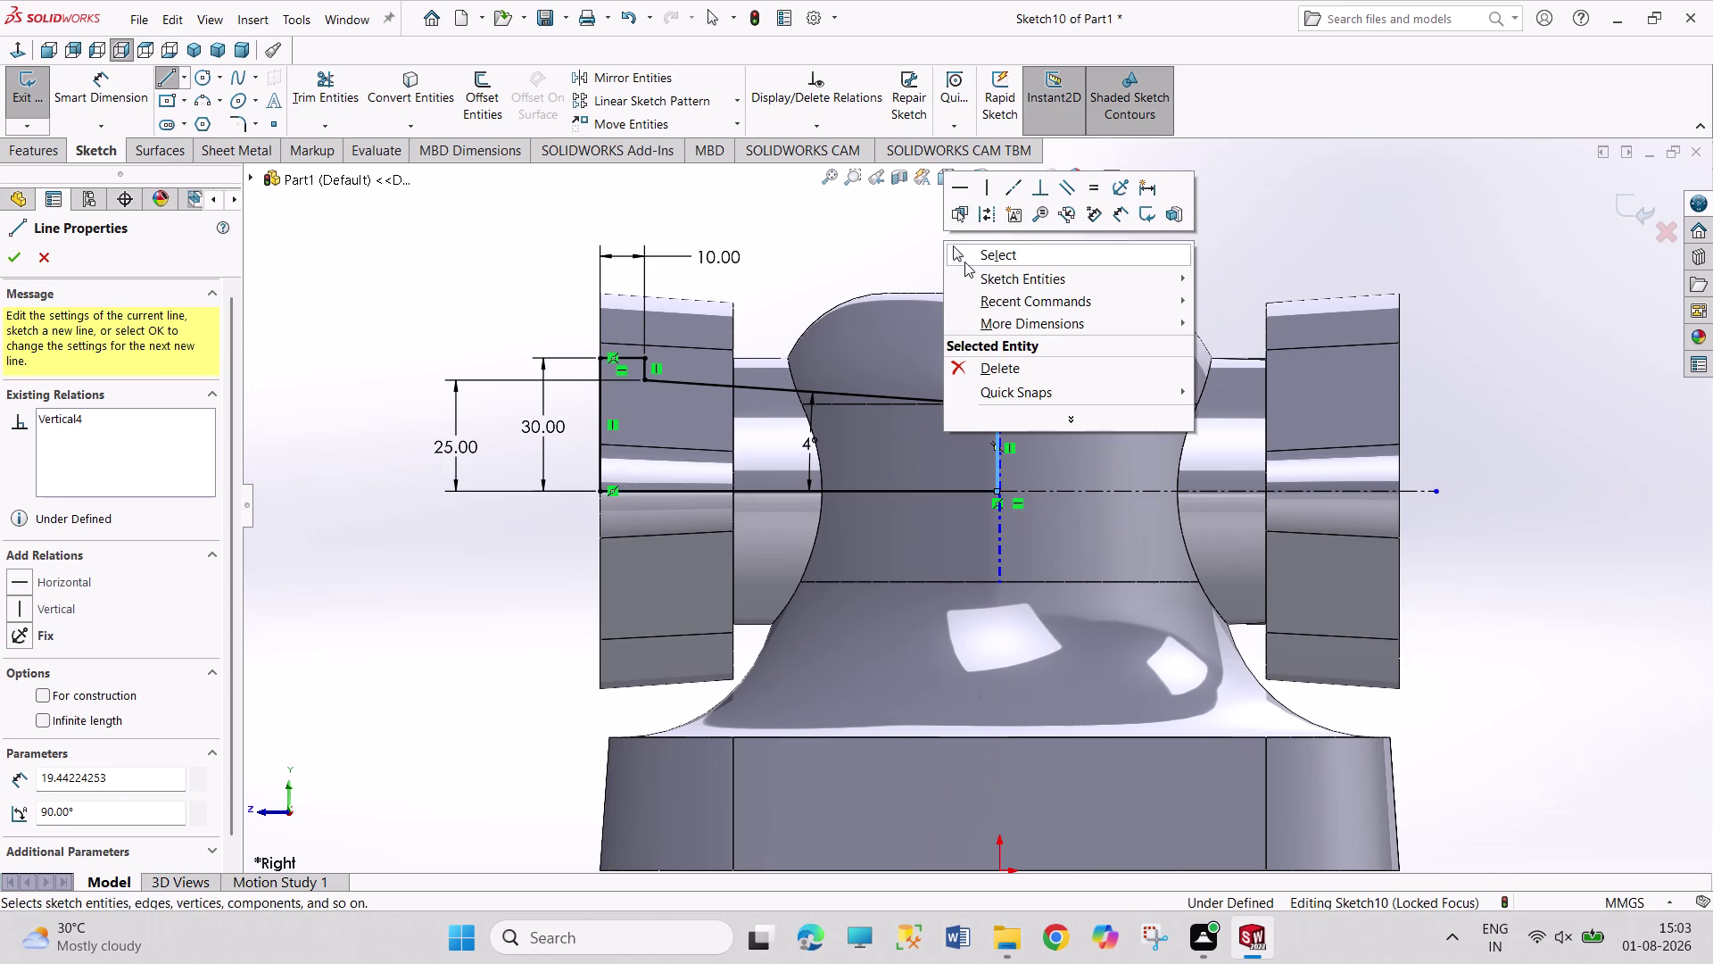
click(877, 220)
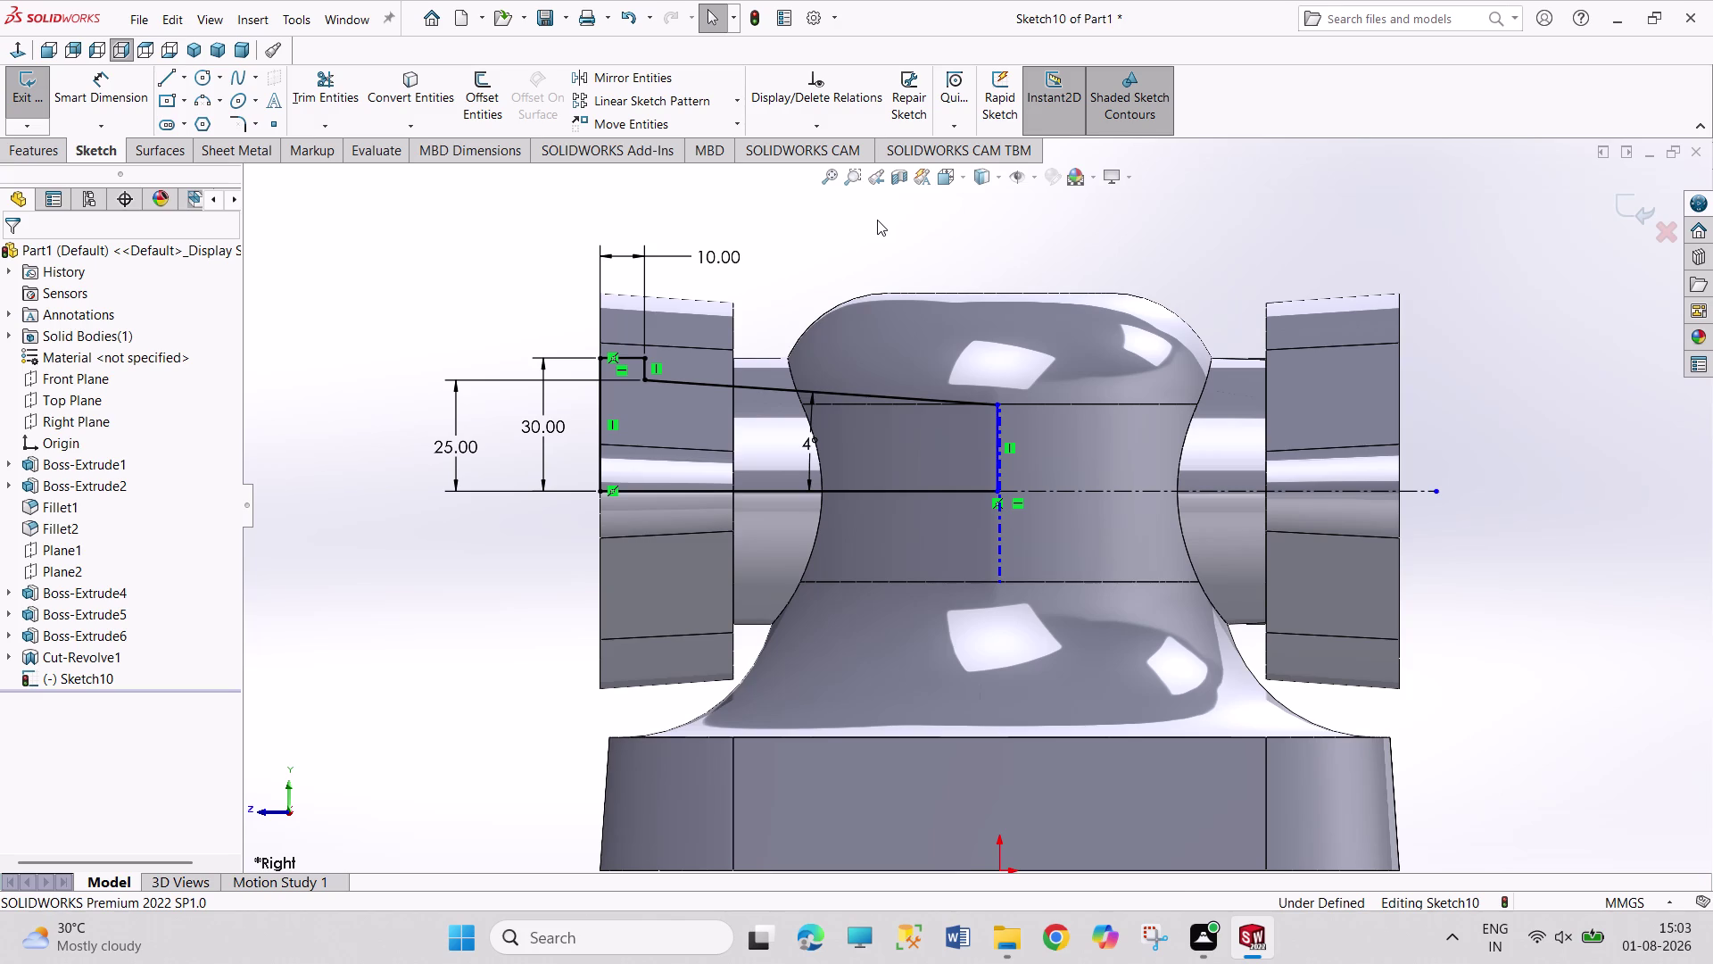
Select the point where the centreline meets the axis, together with the origin.
scroll(down, 3)
scroll(down, 3)
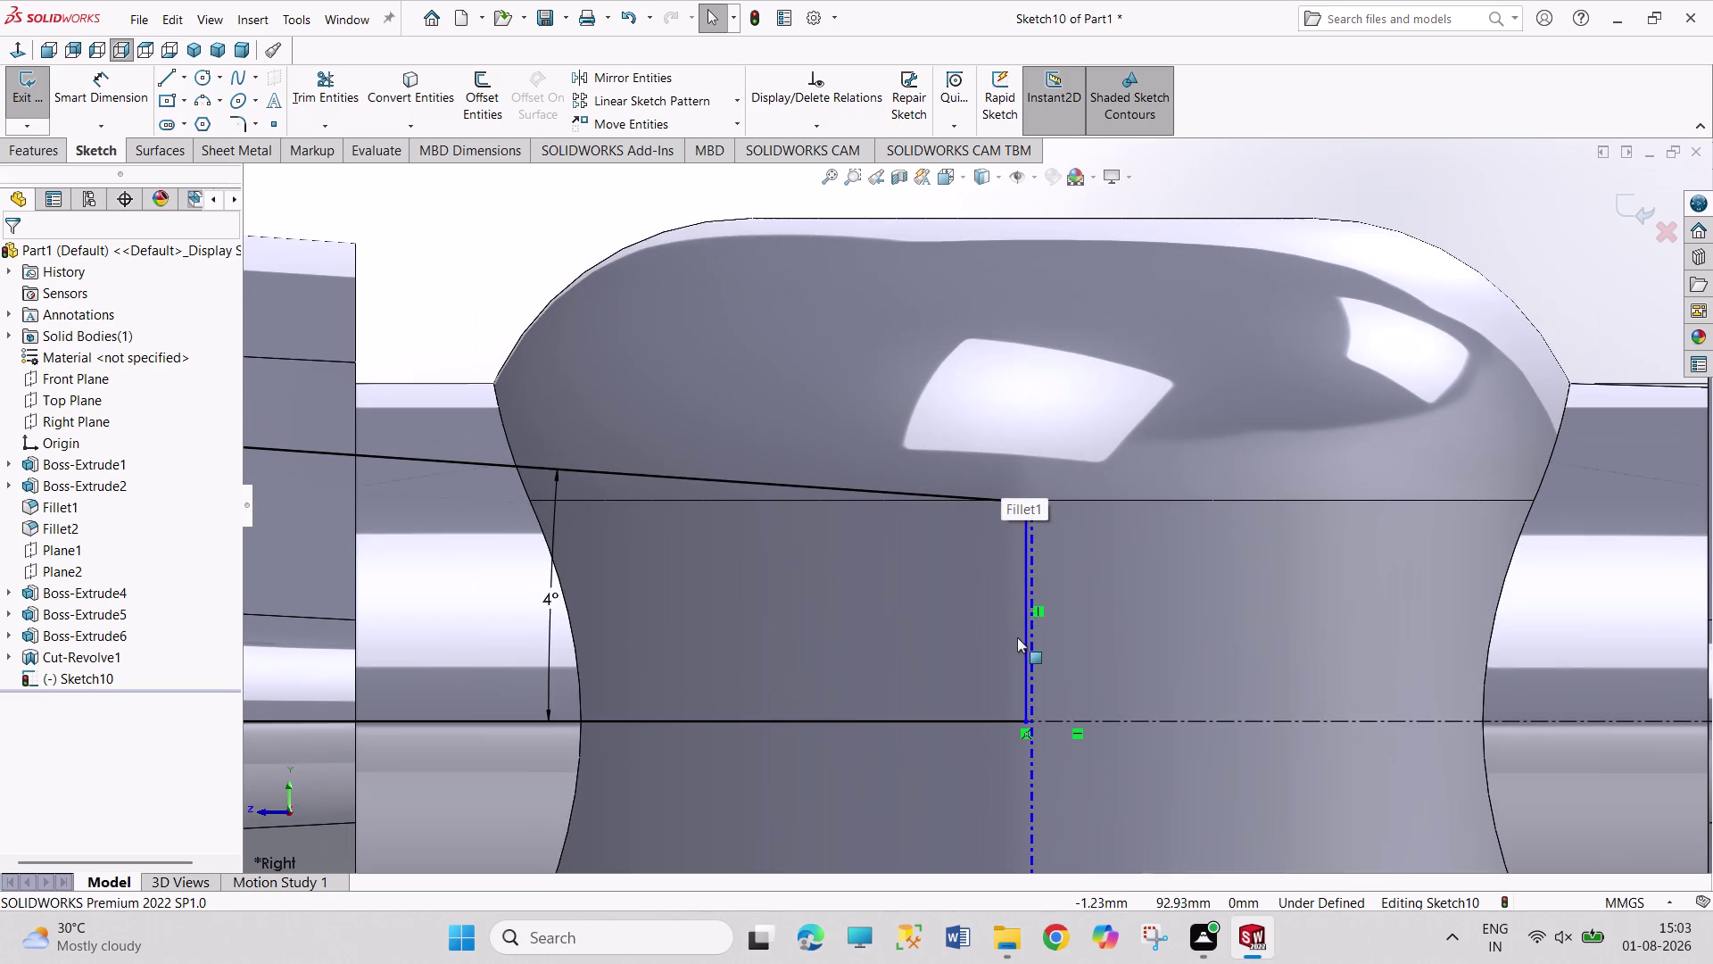
scroll(up, 3)
scroll(up, 3)
scroll(down, 3)
scroll(down, 3)
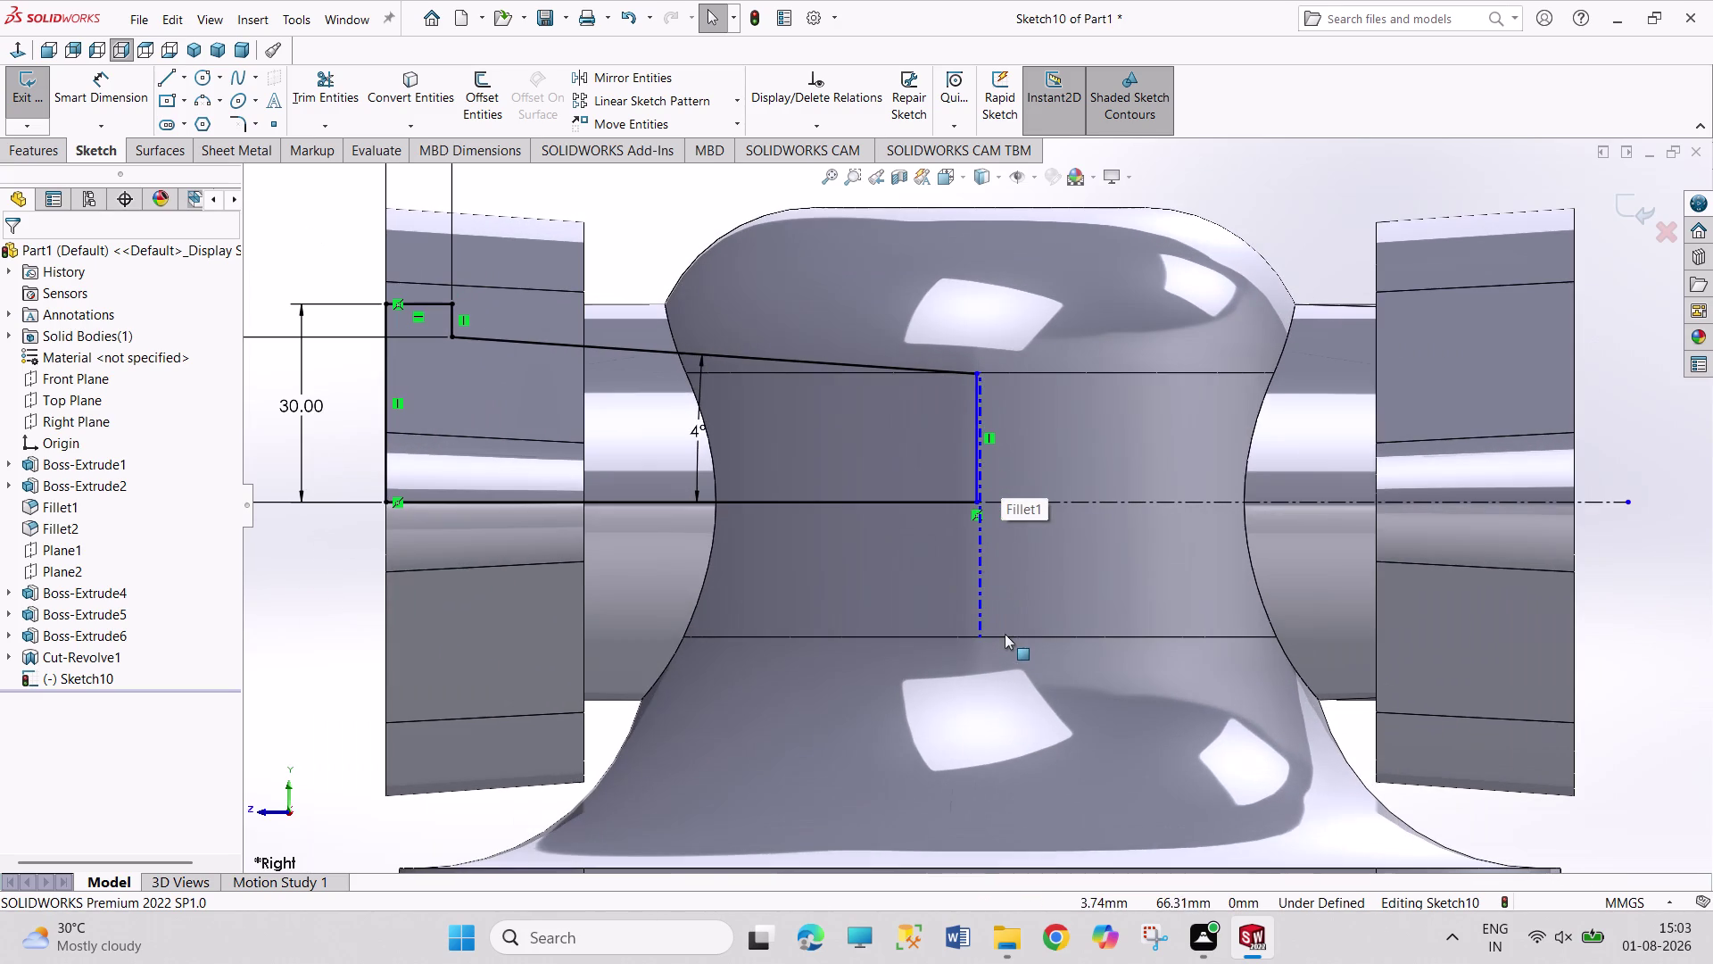
click(976, 501)
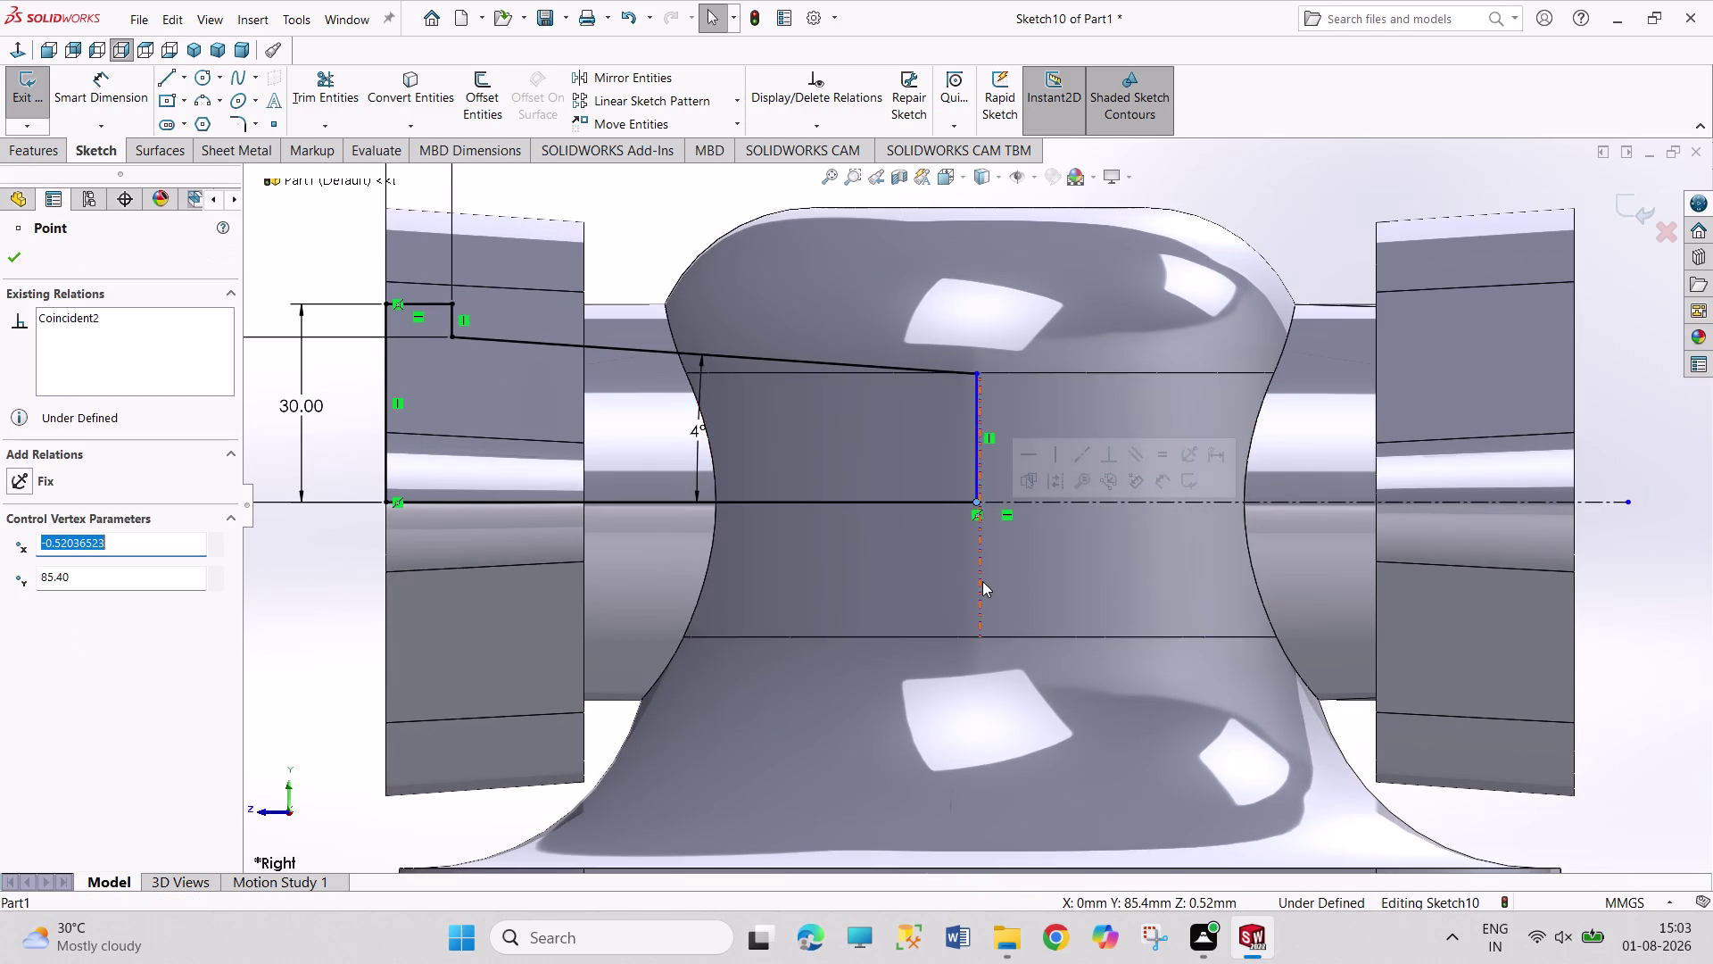
scroll(up, 3)
click(980, 829)
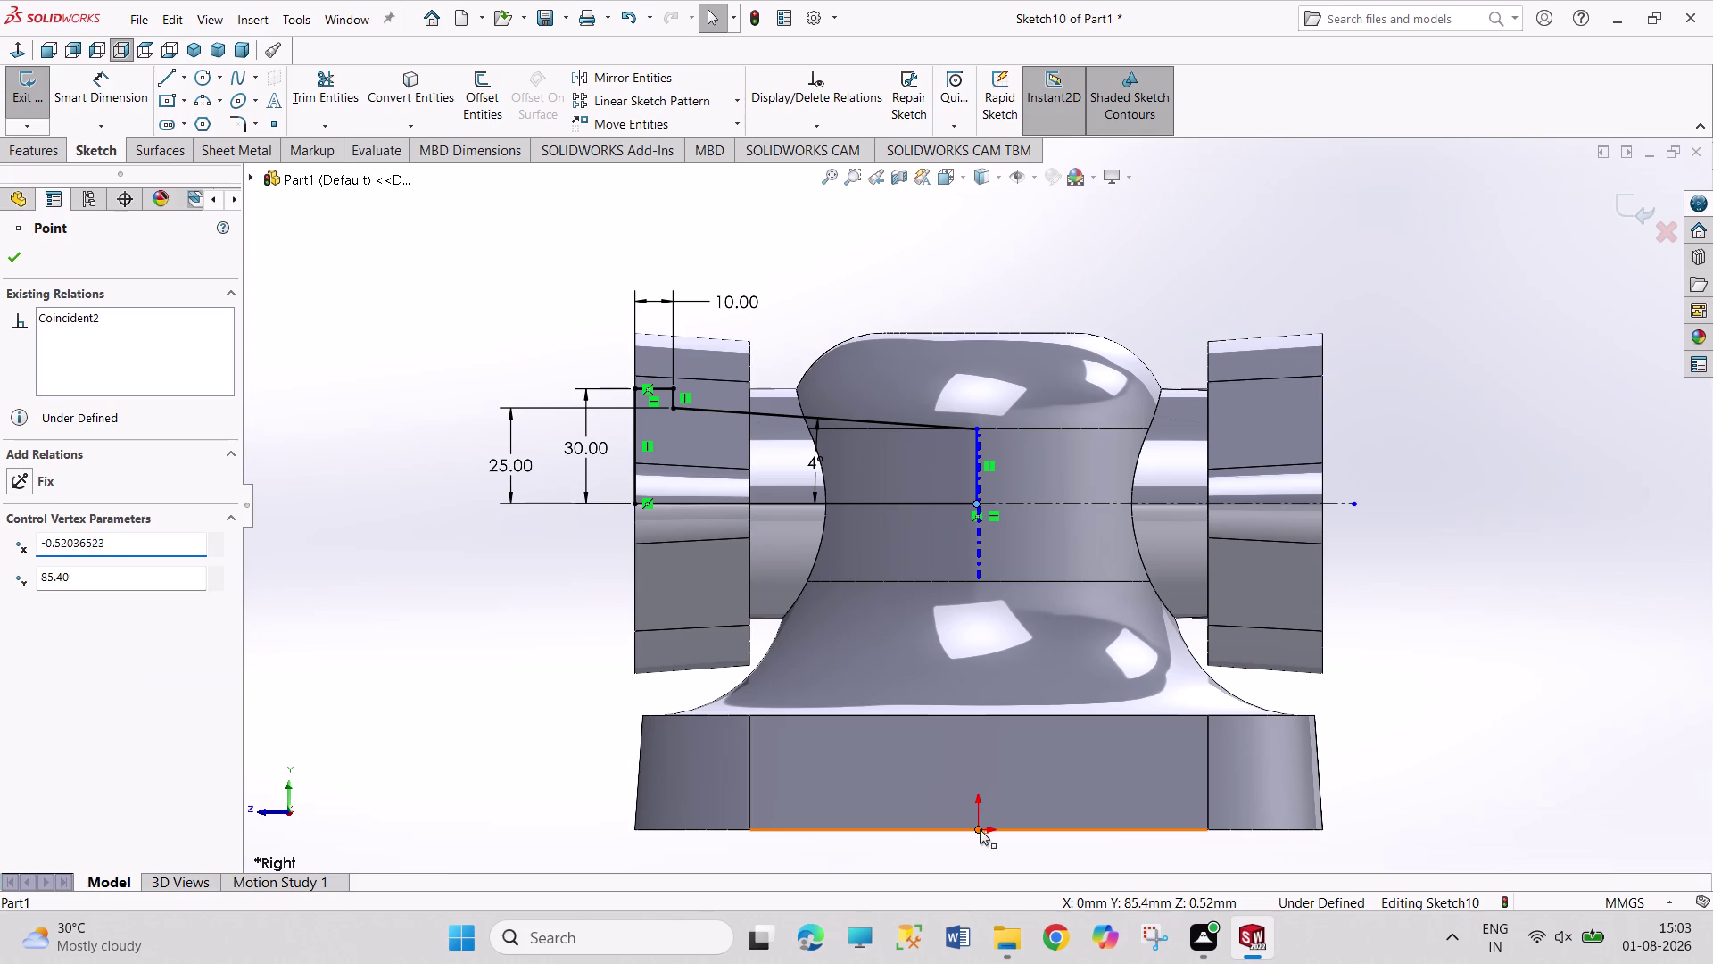
Make the point vertical to the origin, then select all half-profile lines.
click(46, 608)
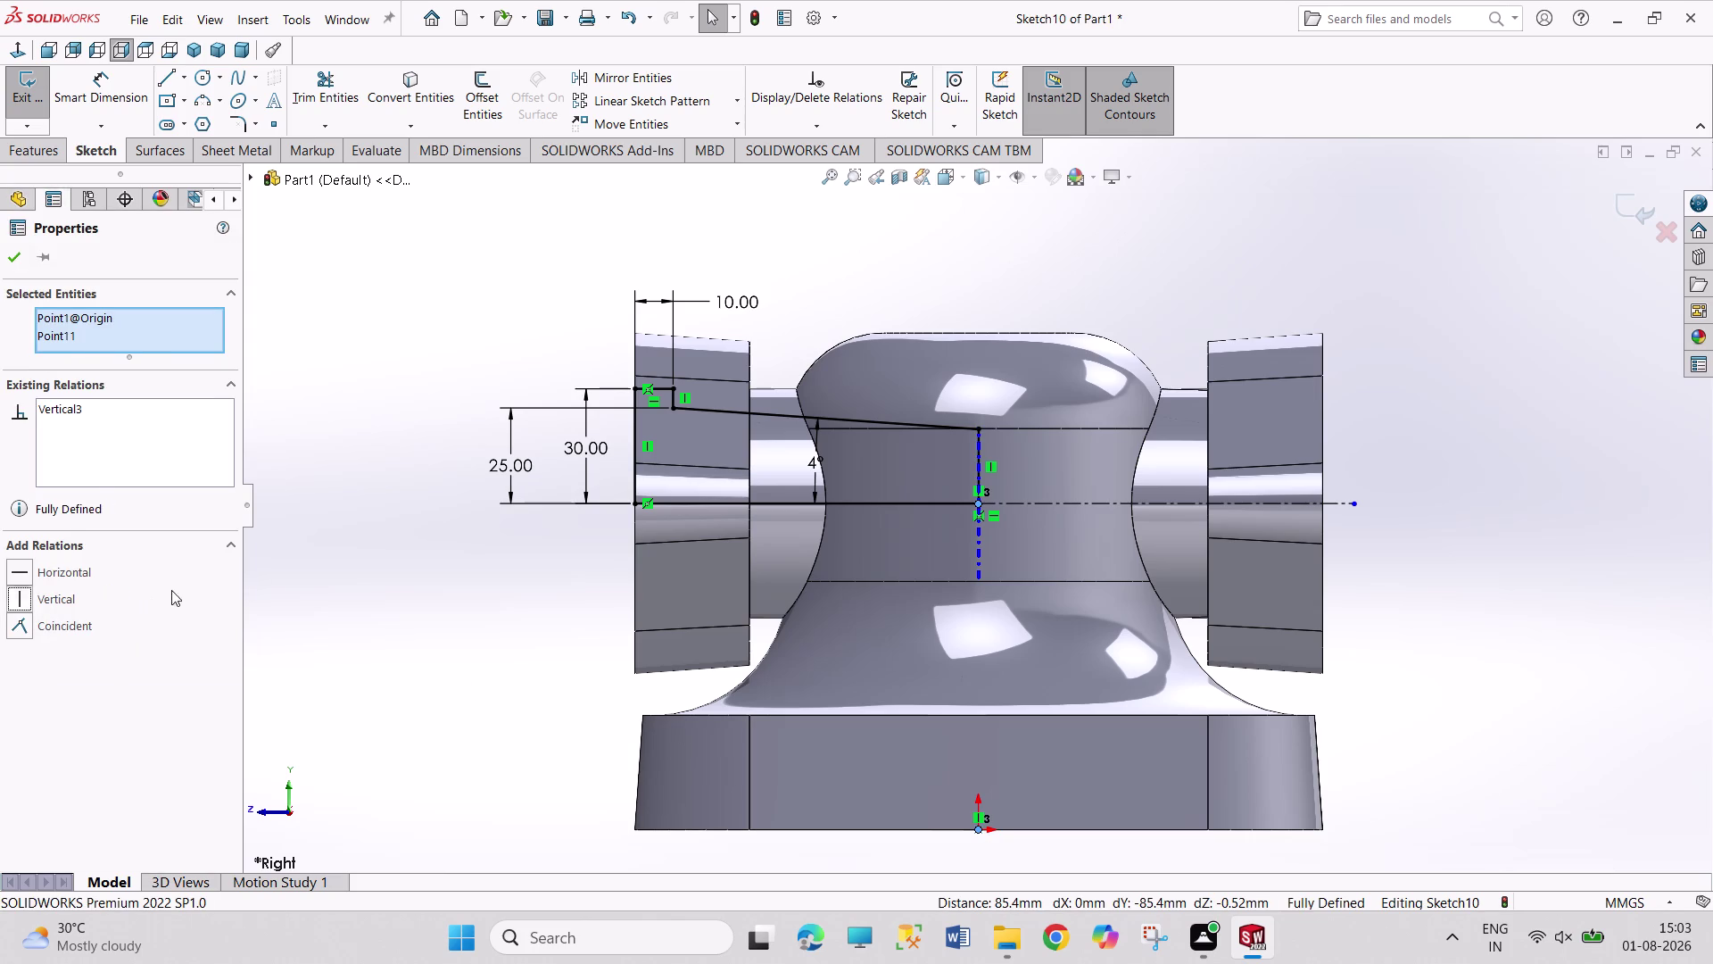
click(296, 572)
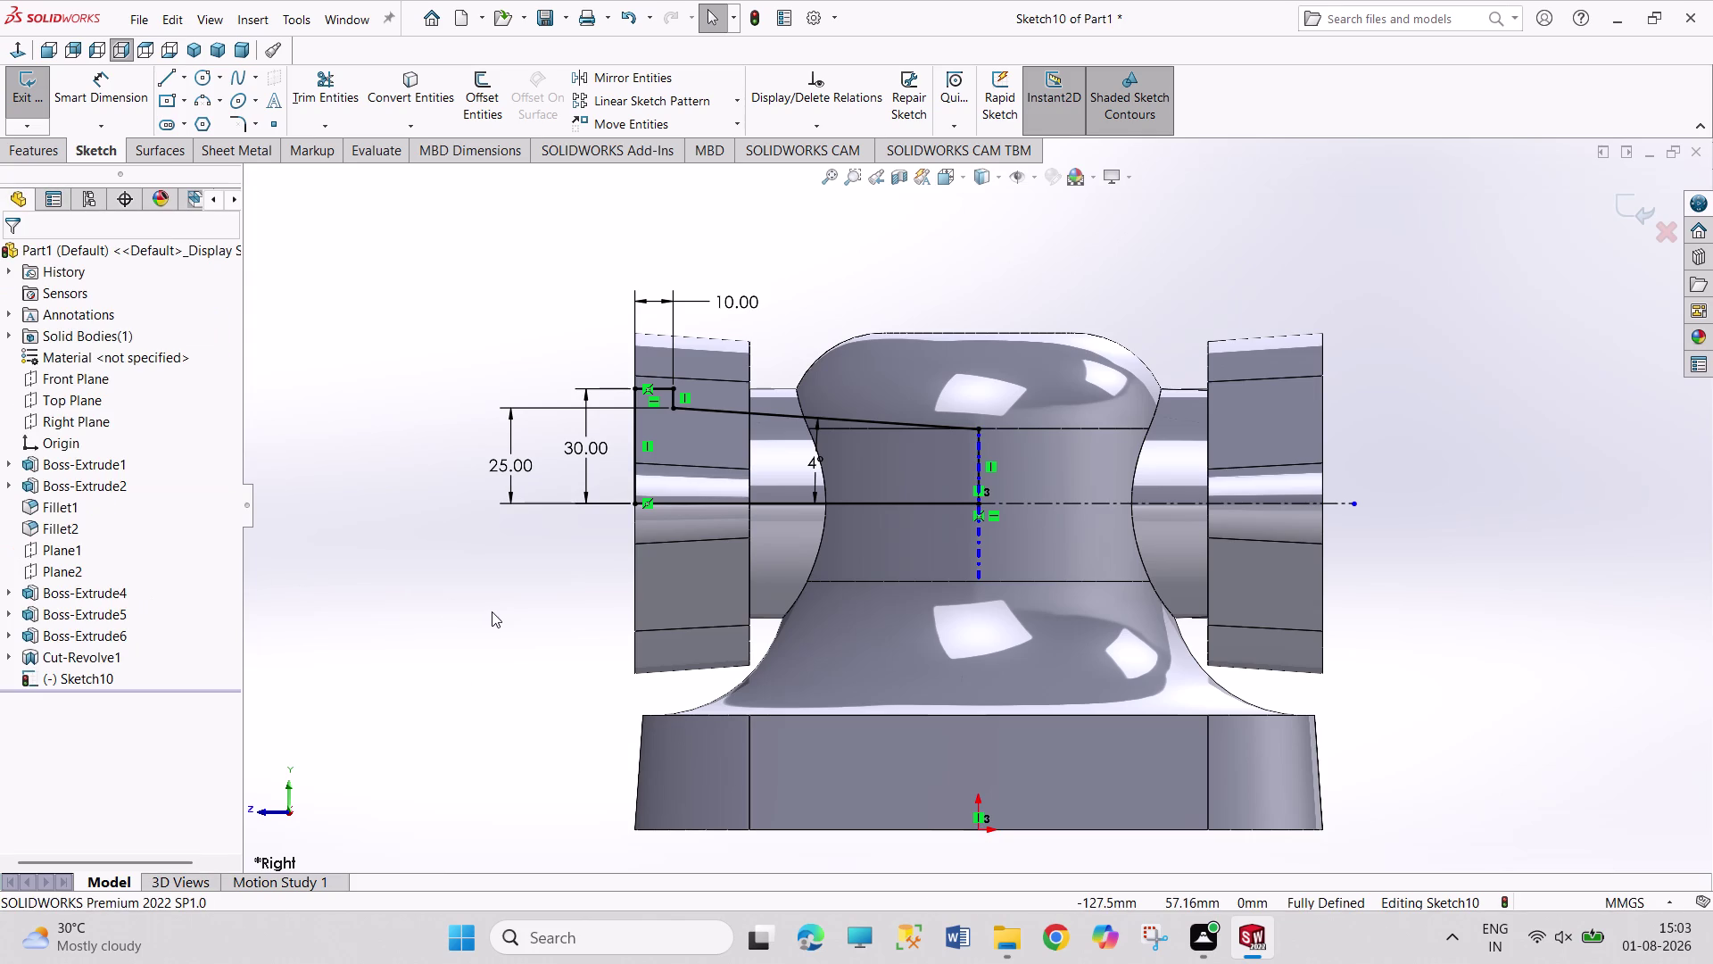
click(777, 502)
click(638, 475)
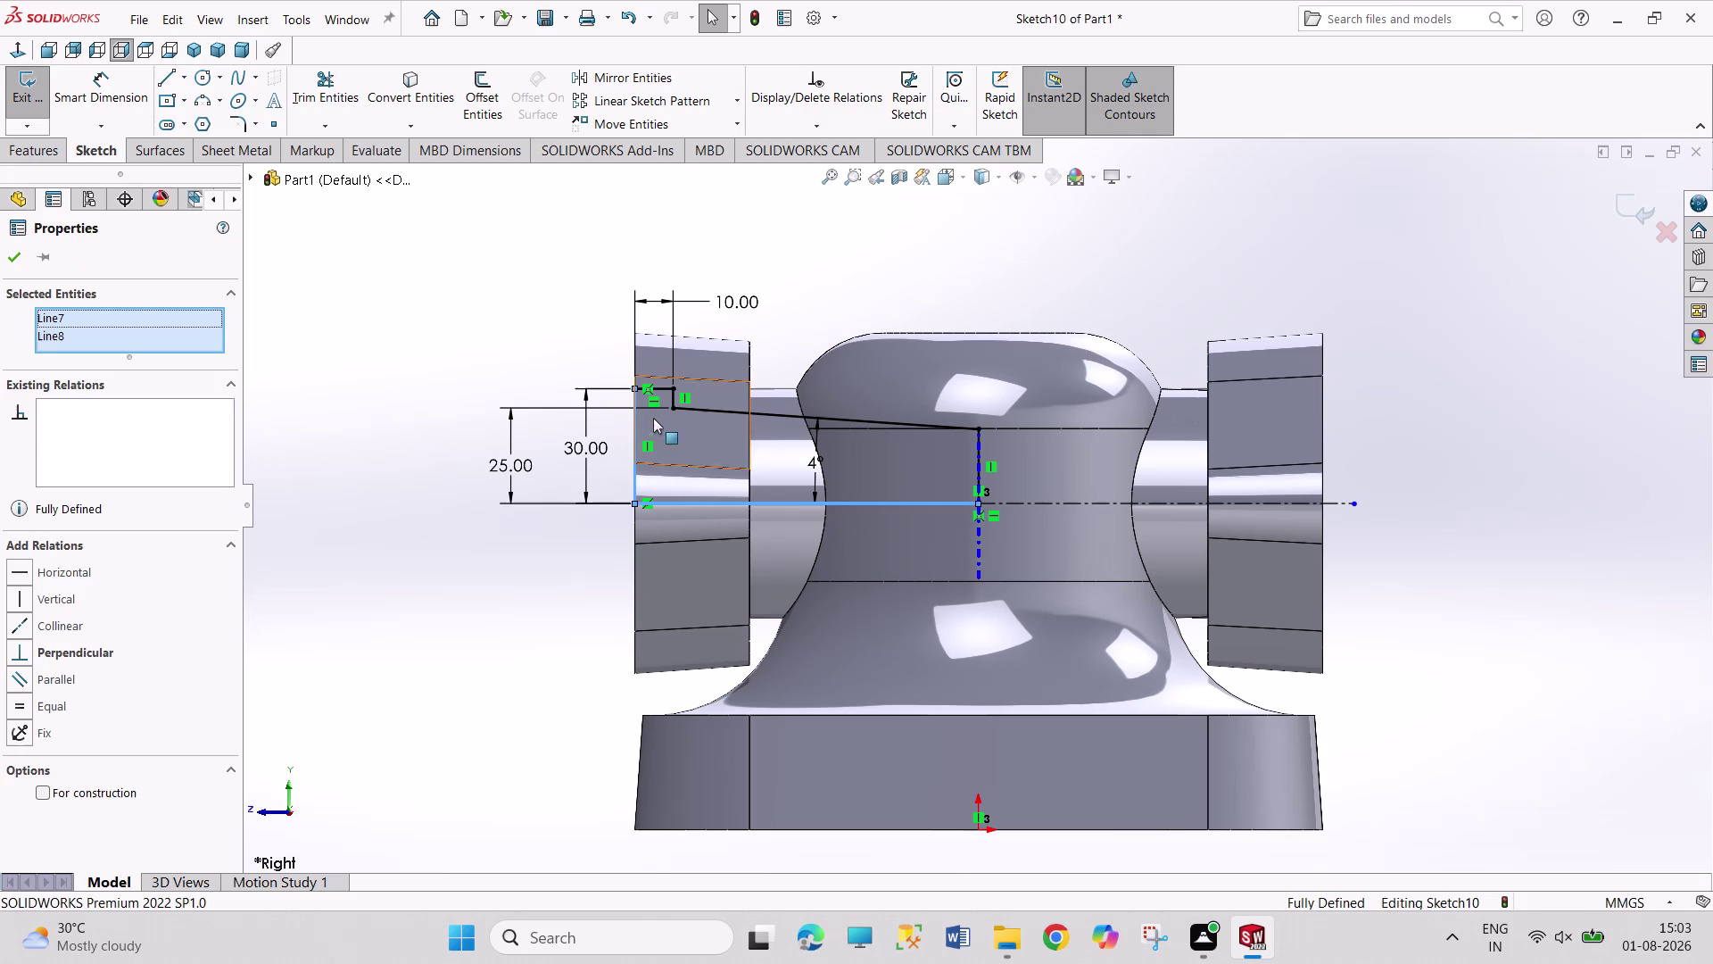
click(660, 387)
click(721, 411)
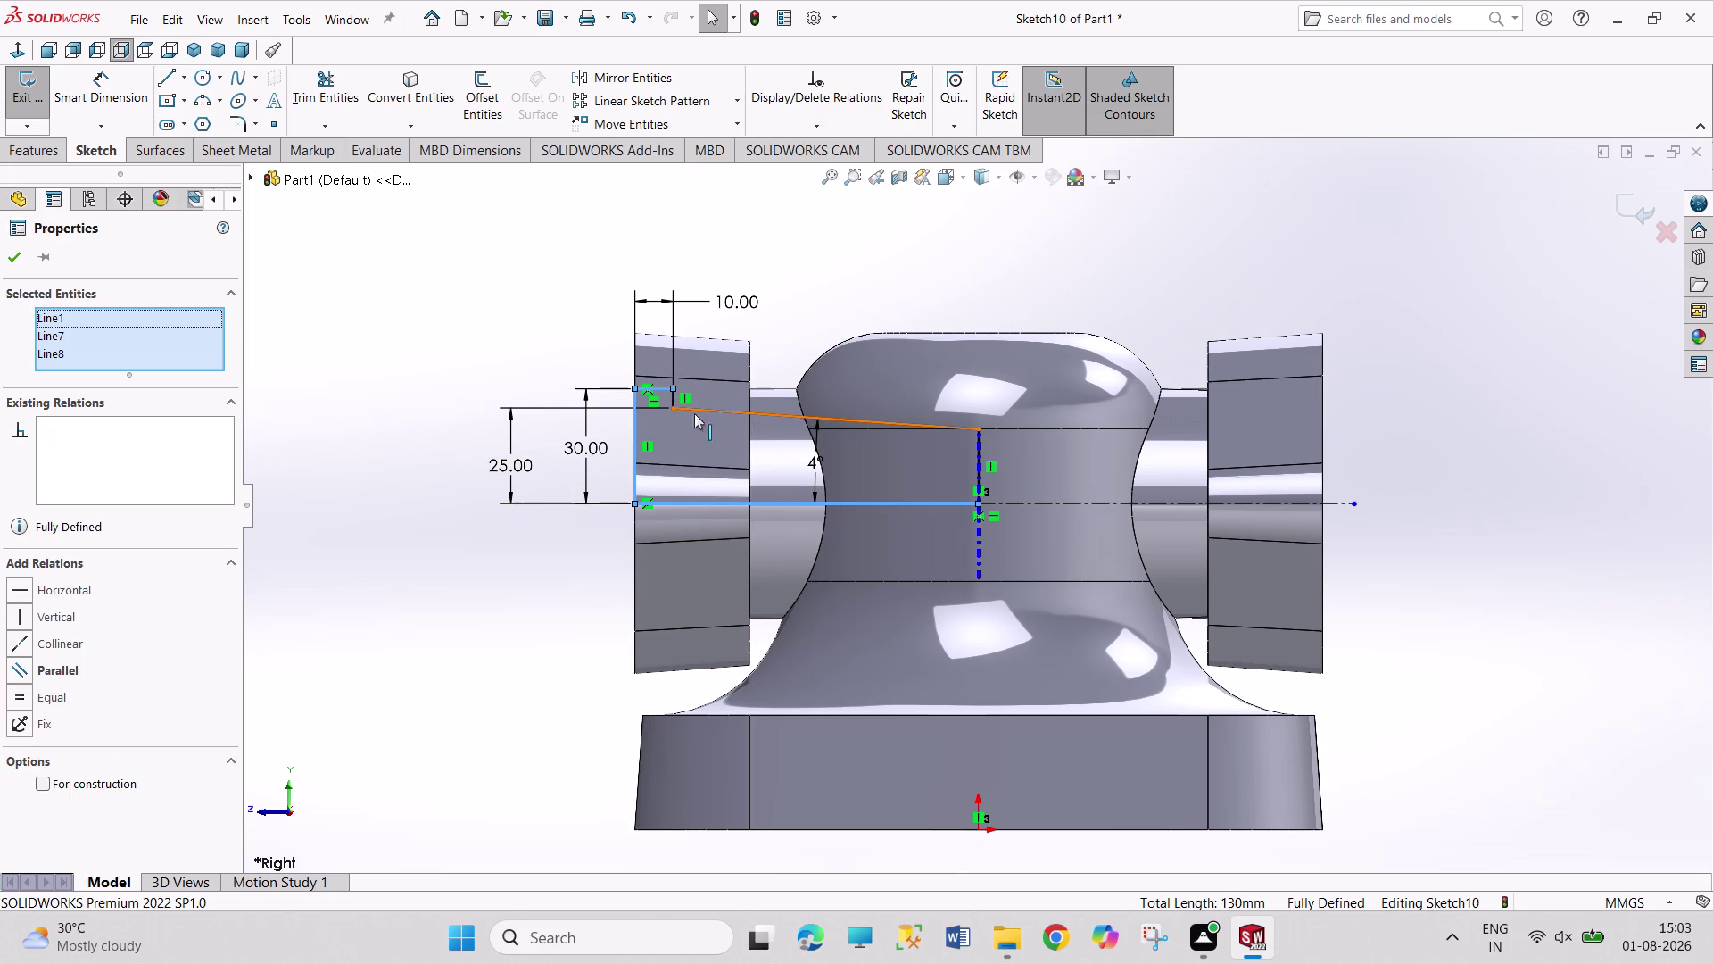
click(674, 397)
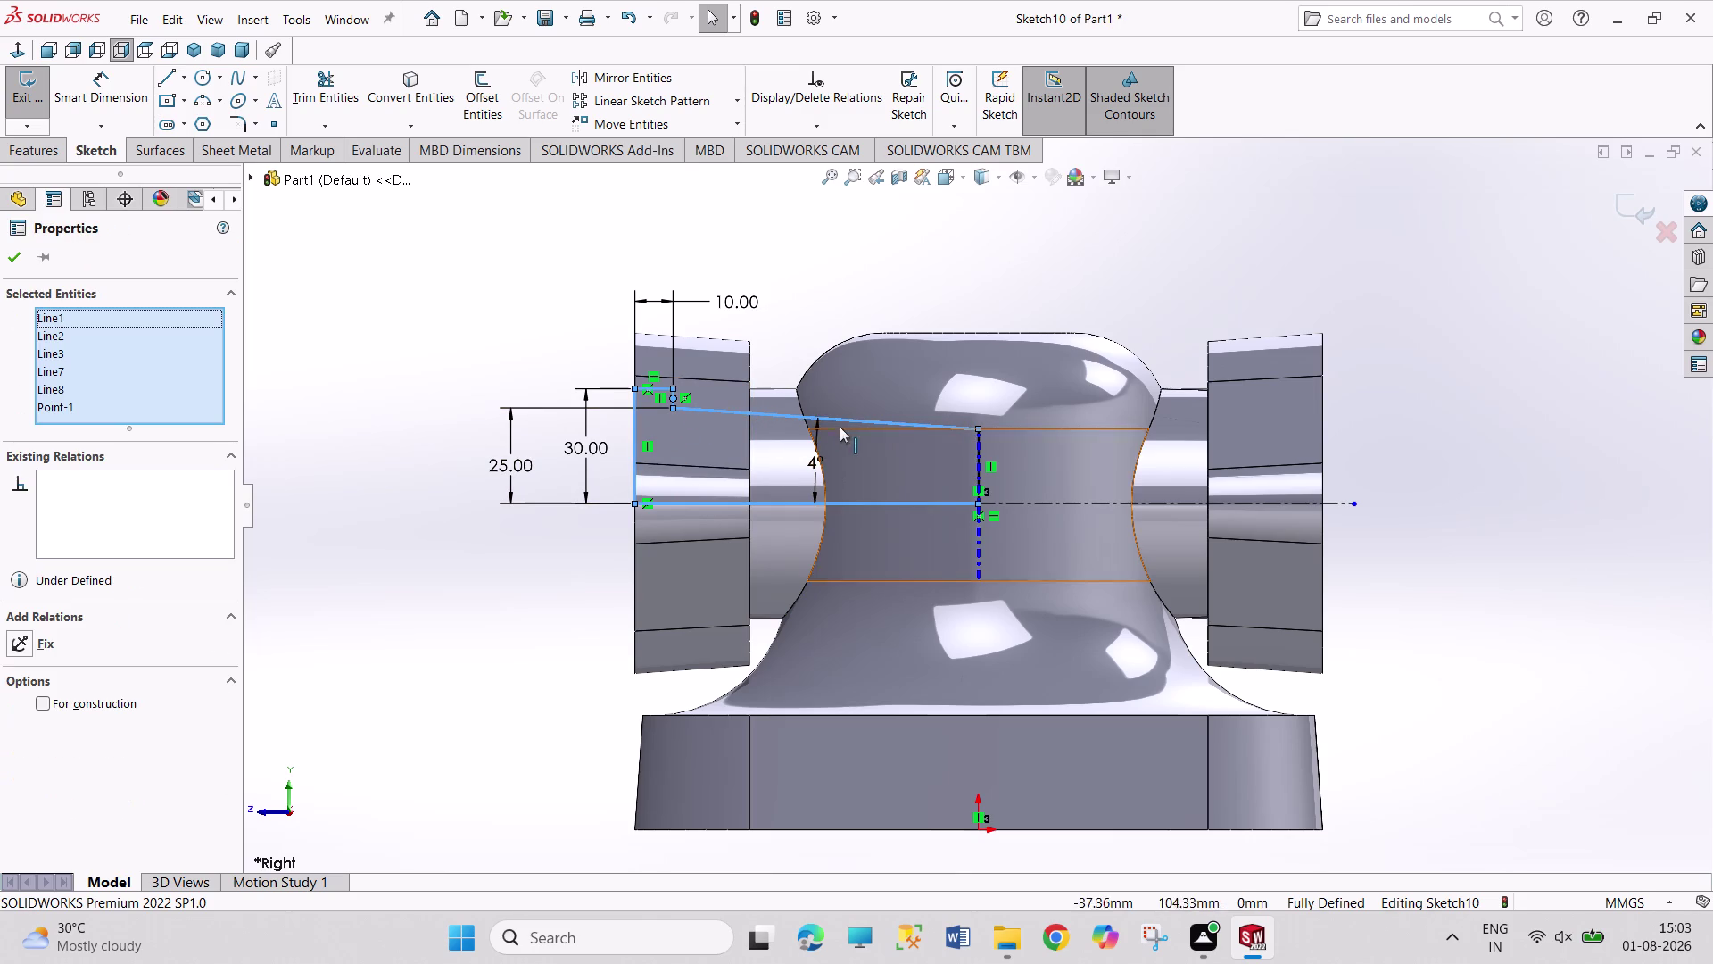
click(976, 461)
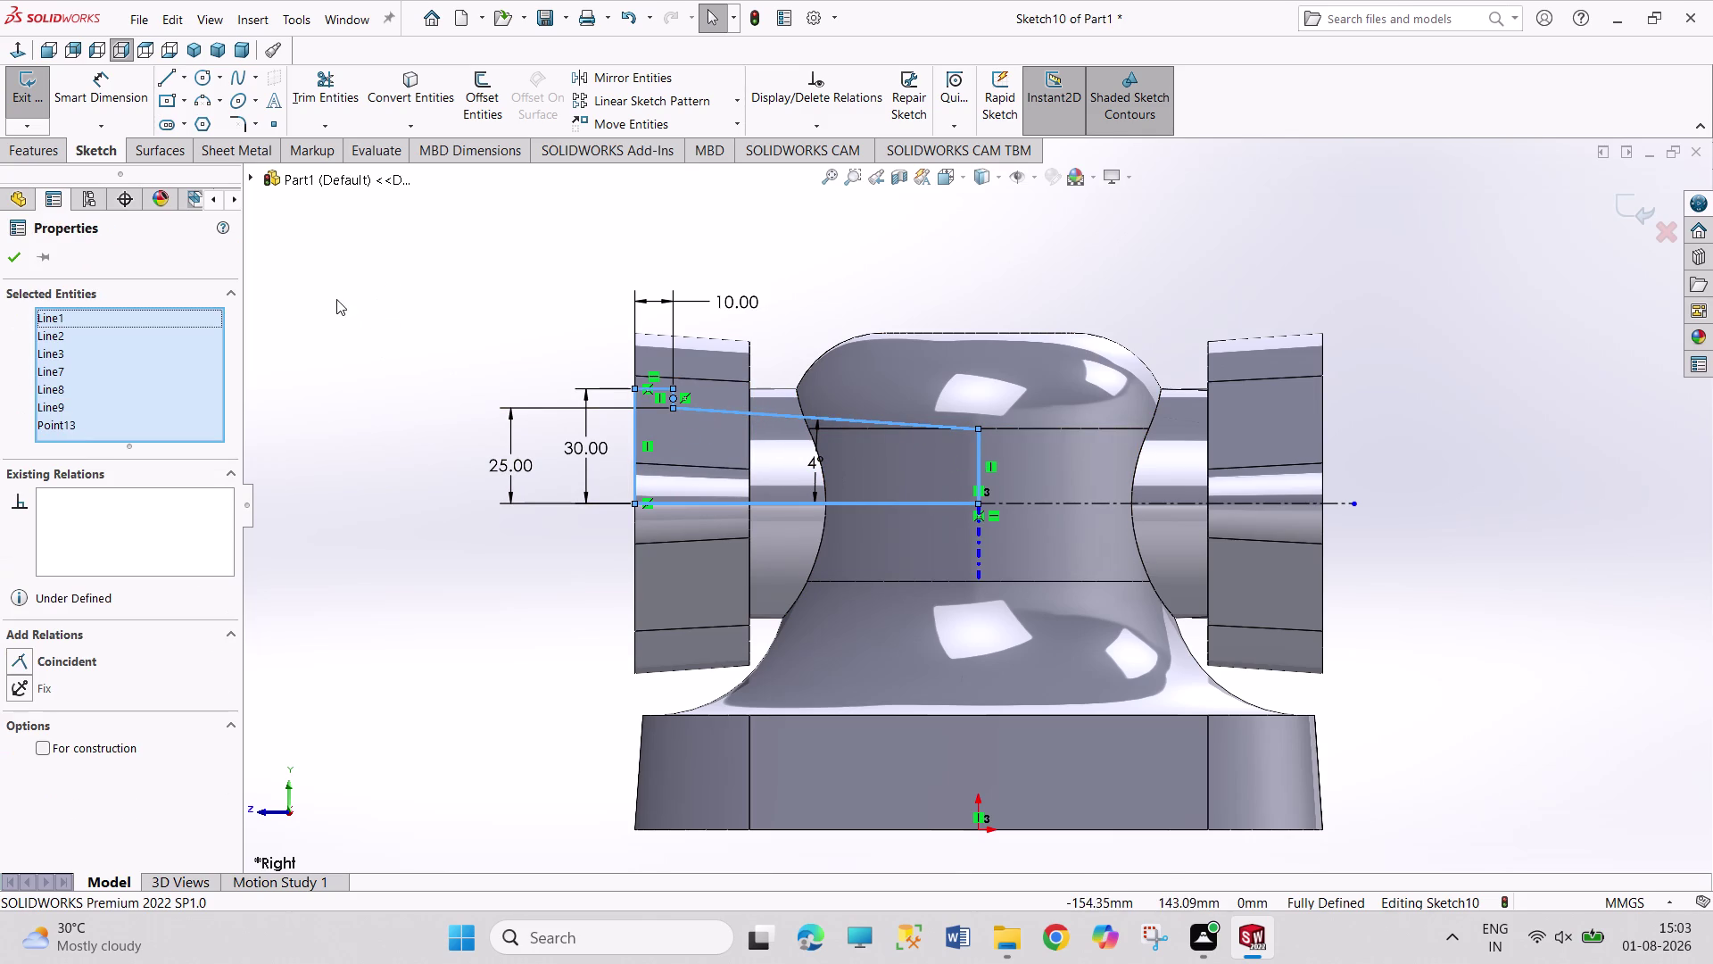
click(421, 123)
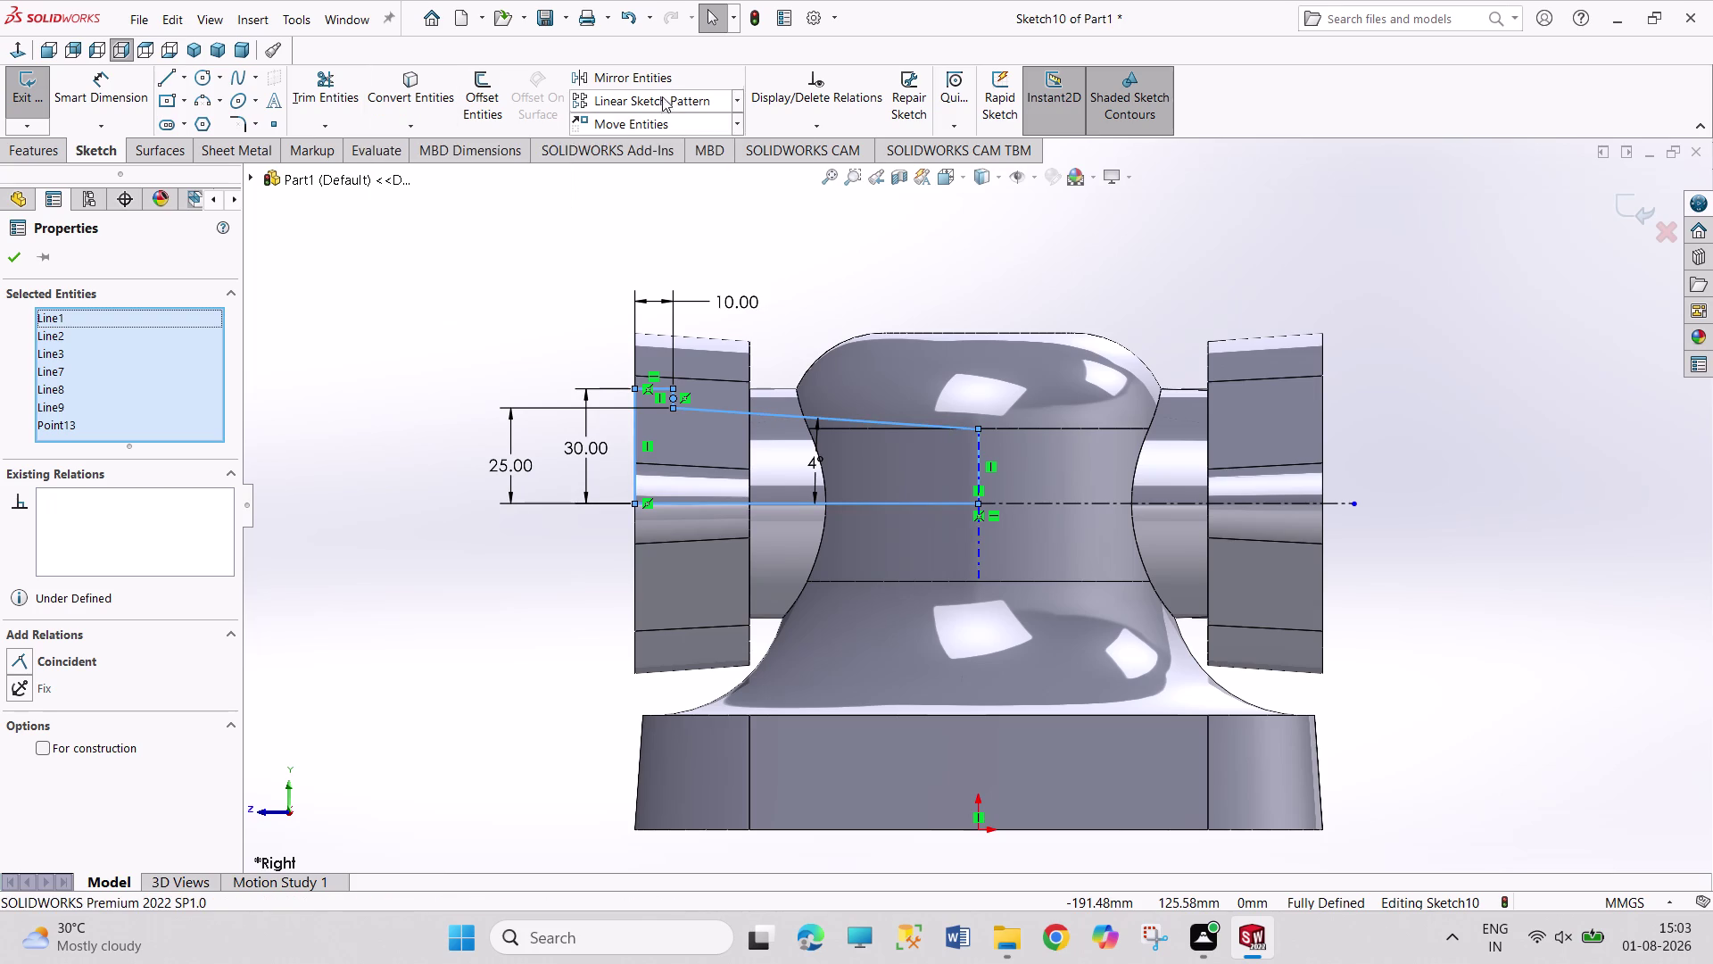
Mirror the selected half-profile about the Front Plane with Mirror Entities.
click(678, 83)
click(182, 626)
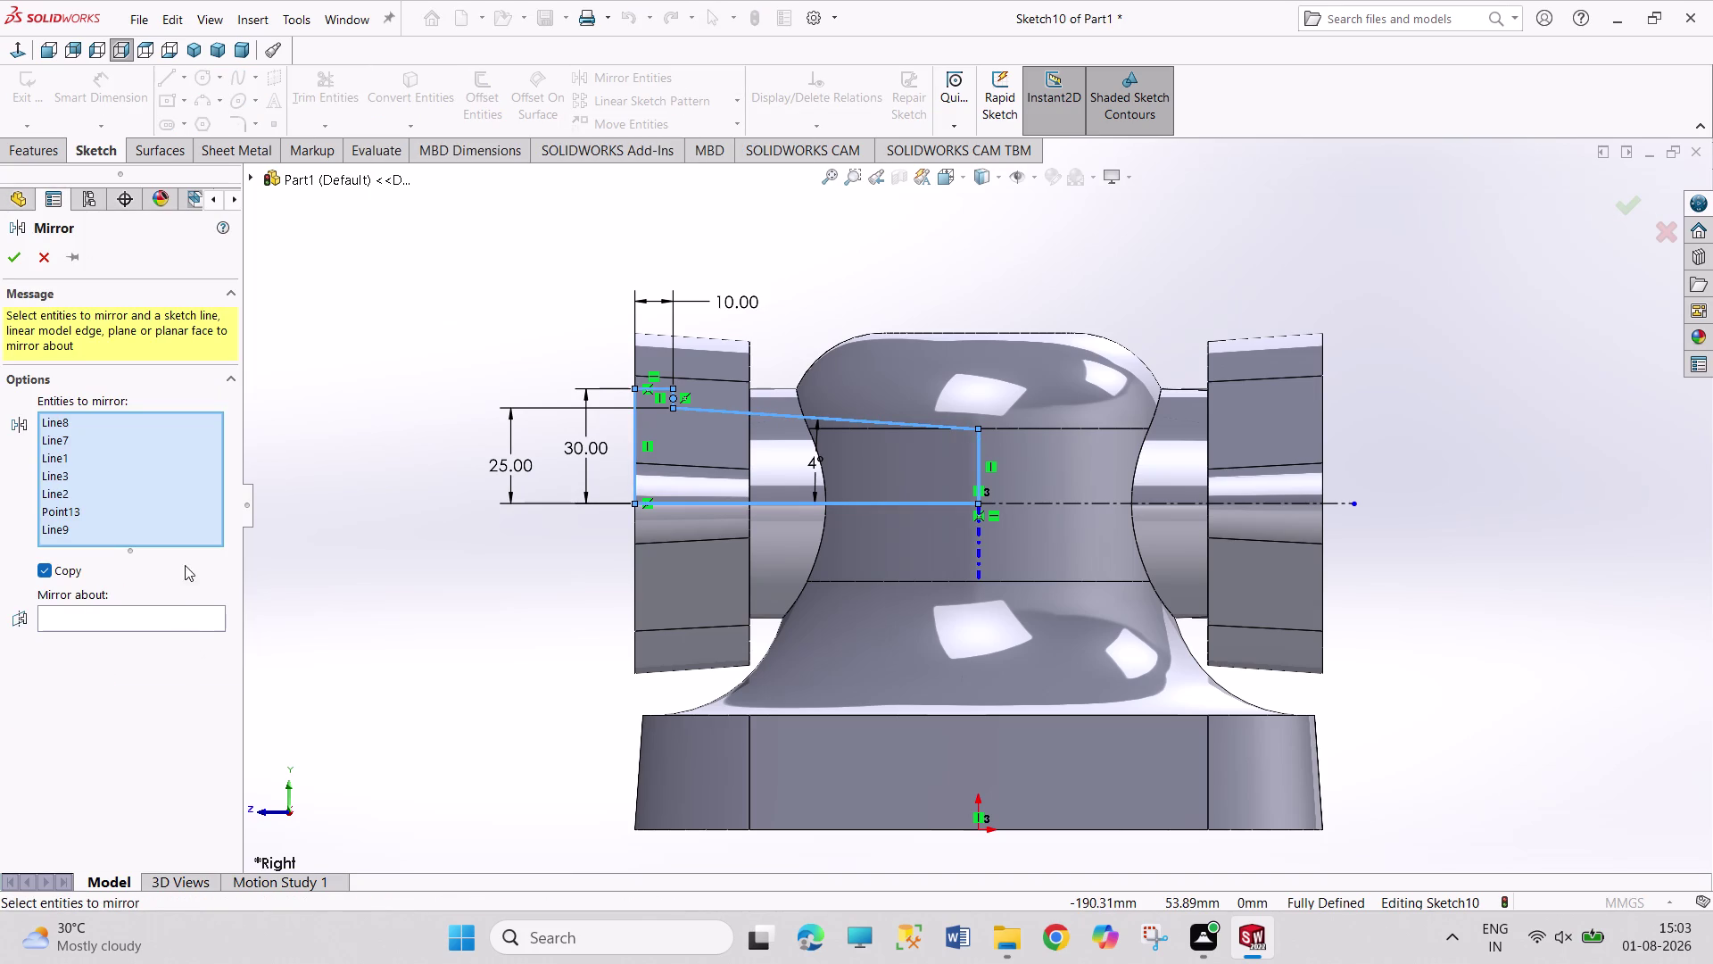
click(187, 622)
click(250, 177)
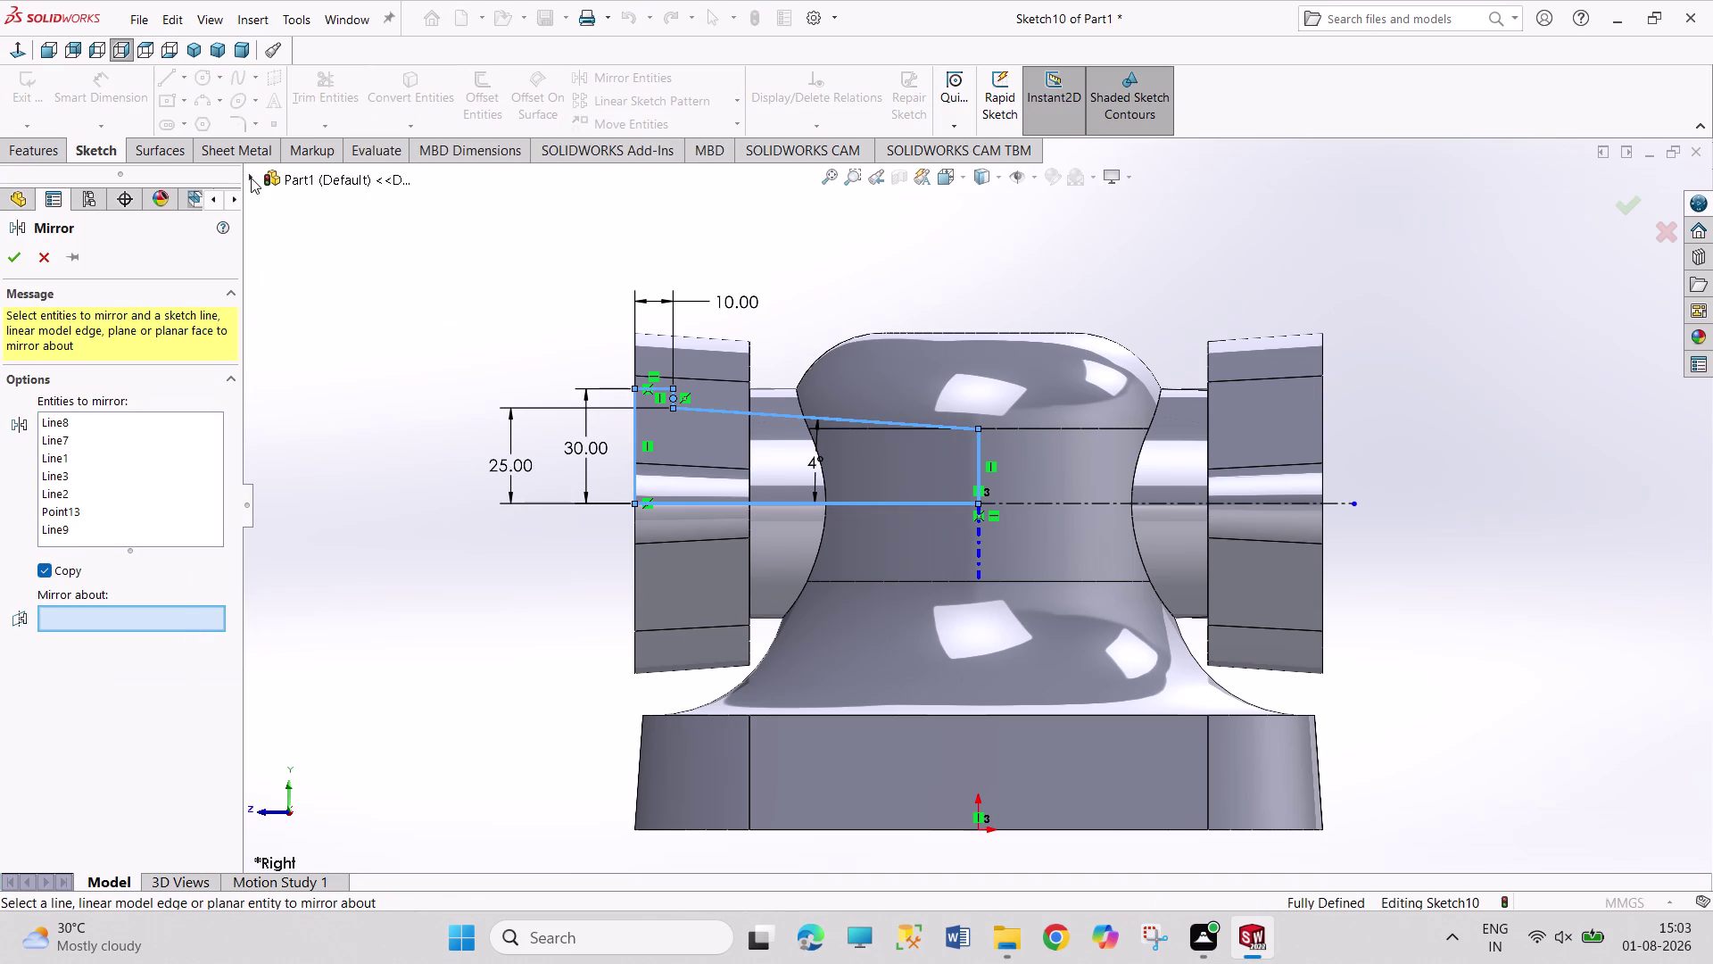
click(310, 306)
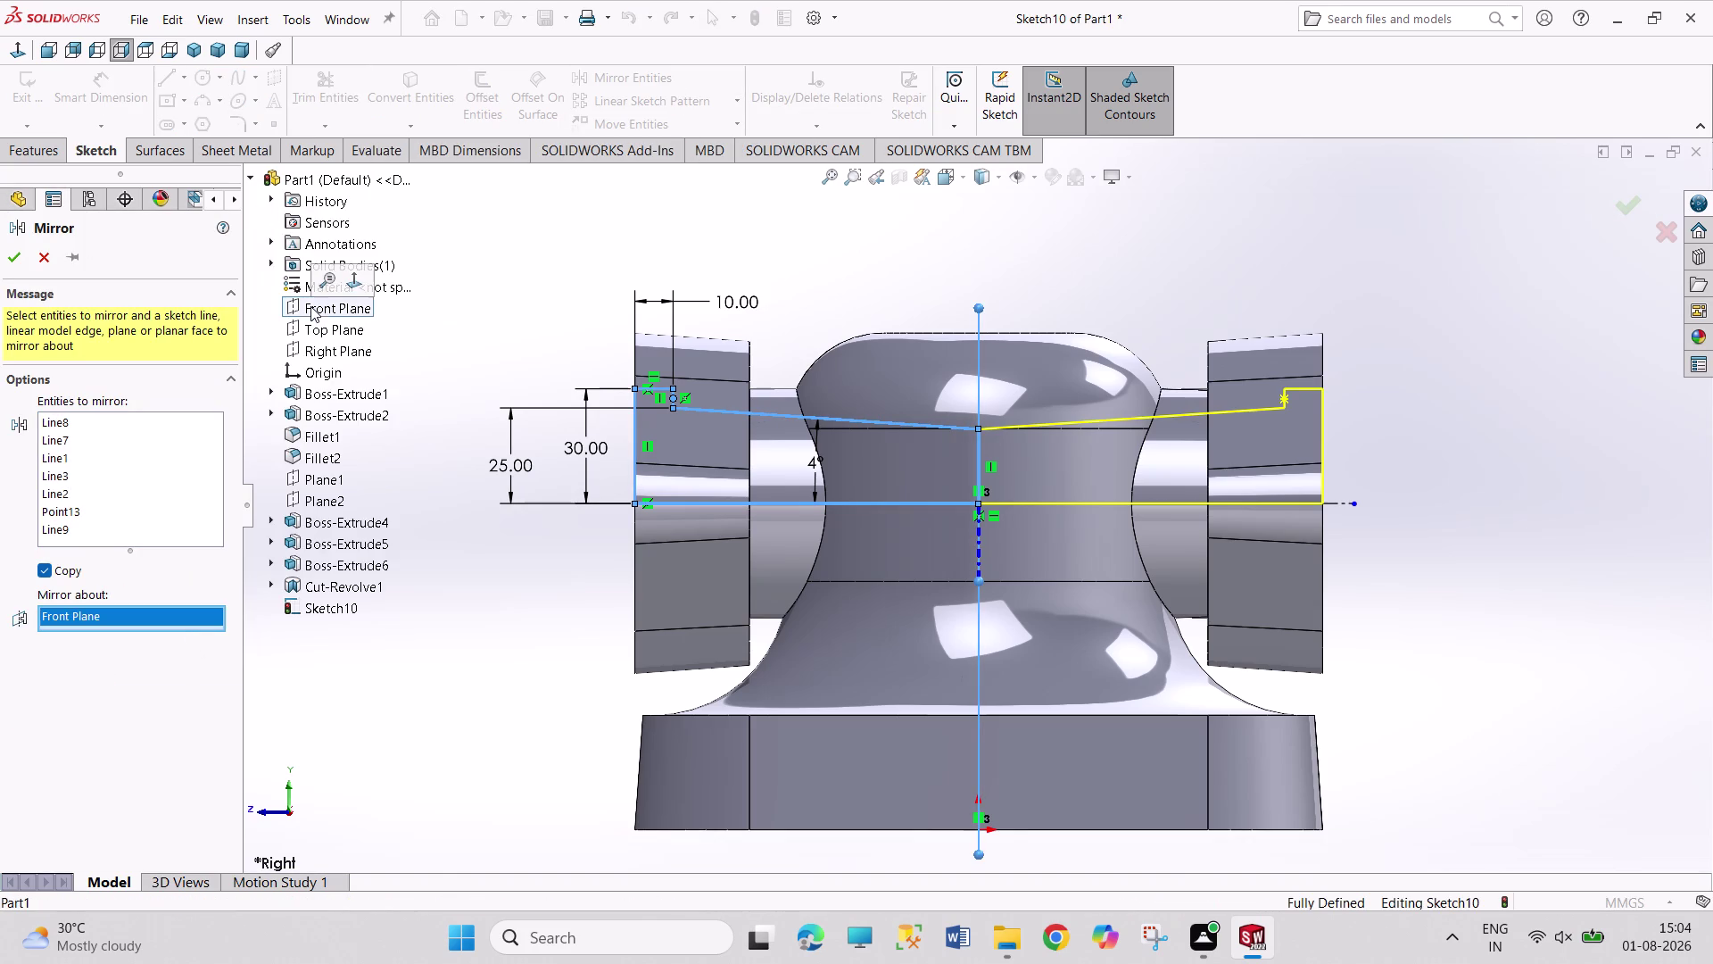
click(20, 252)
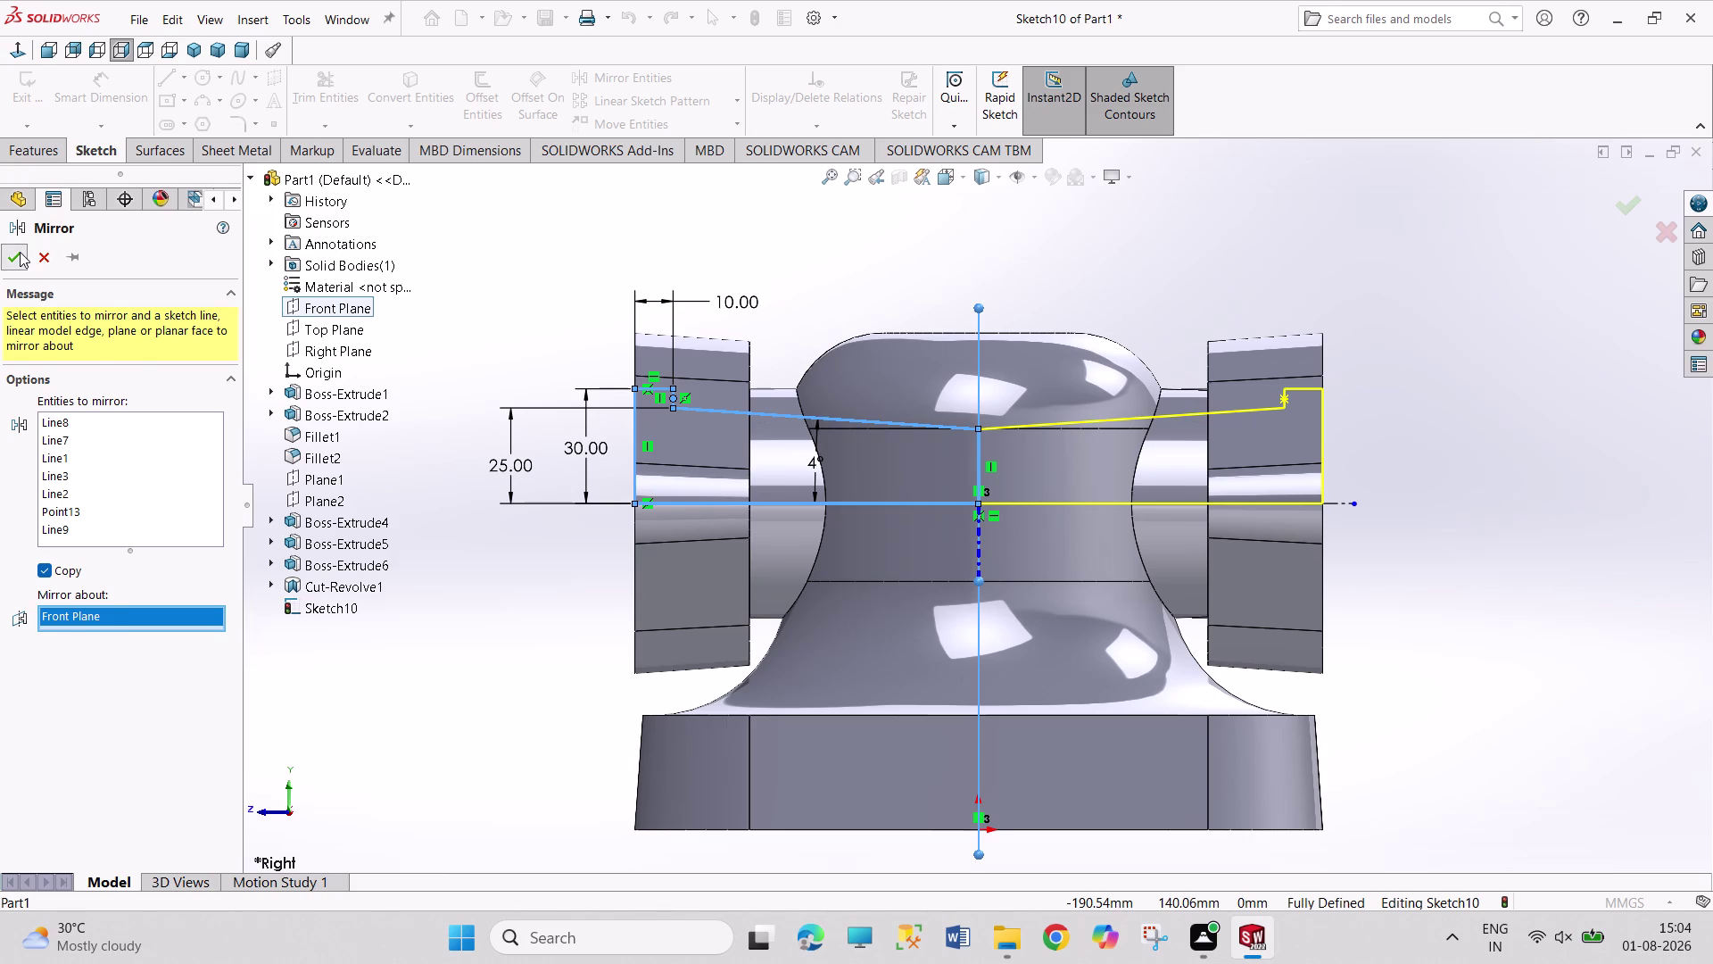
click(321, 79)
Trim away the duplicate centre vertical line from the mirrored outline.
scroll(down, 3)
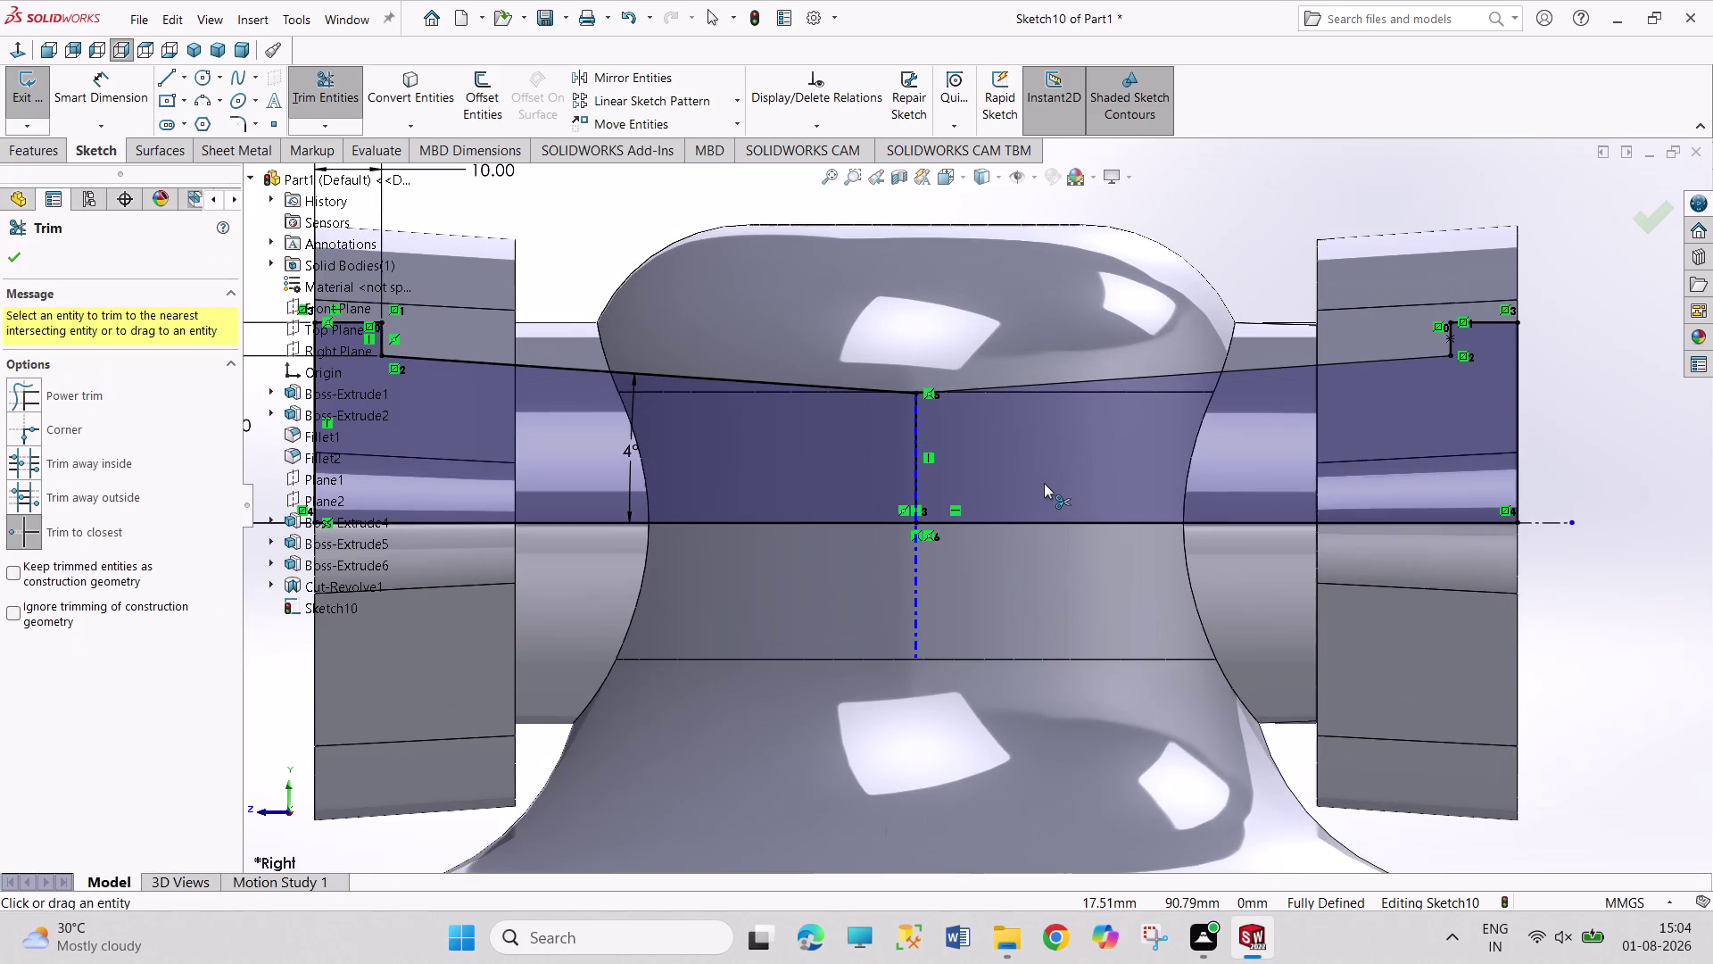
click(918, 466)
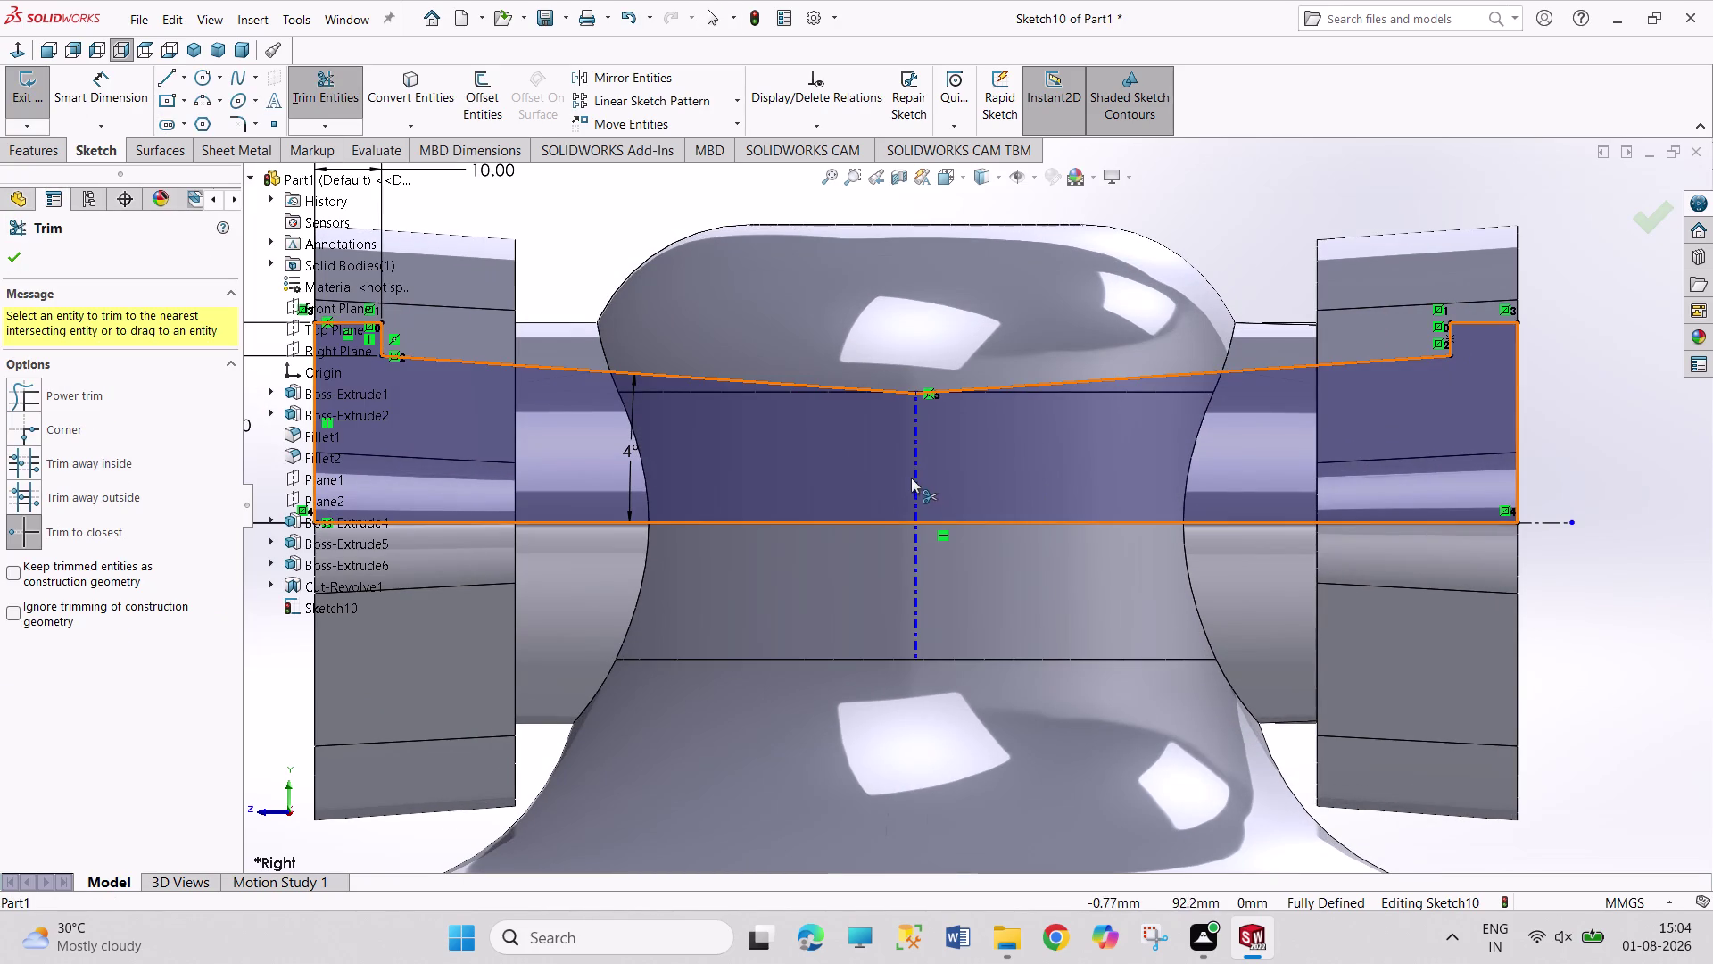
right_click(1224, 206)
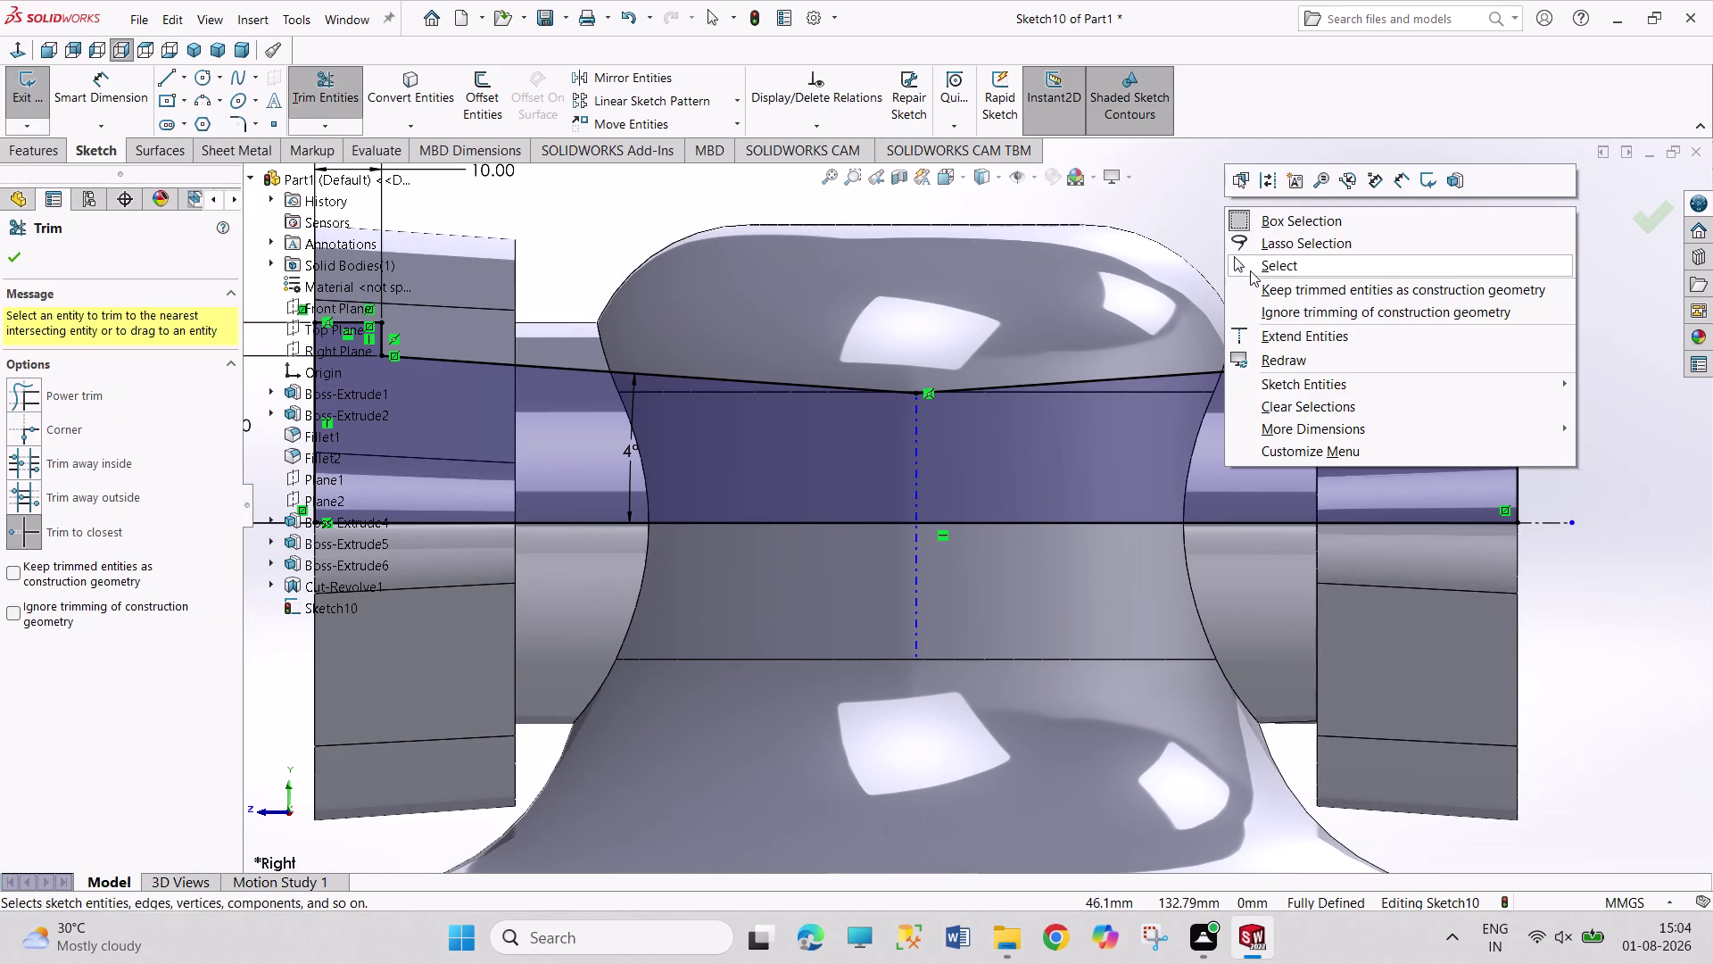
click(1250, 270)
scroll(up, 3)
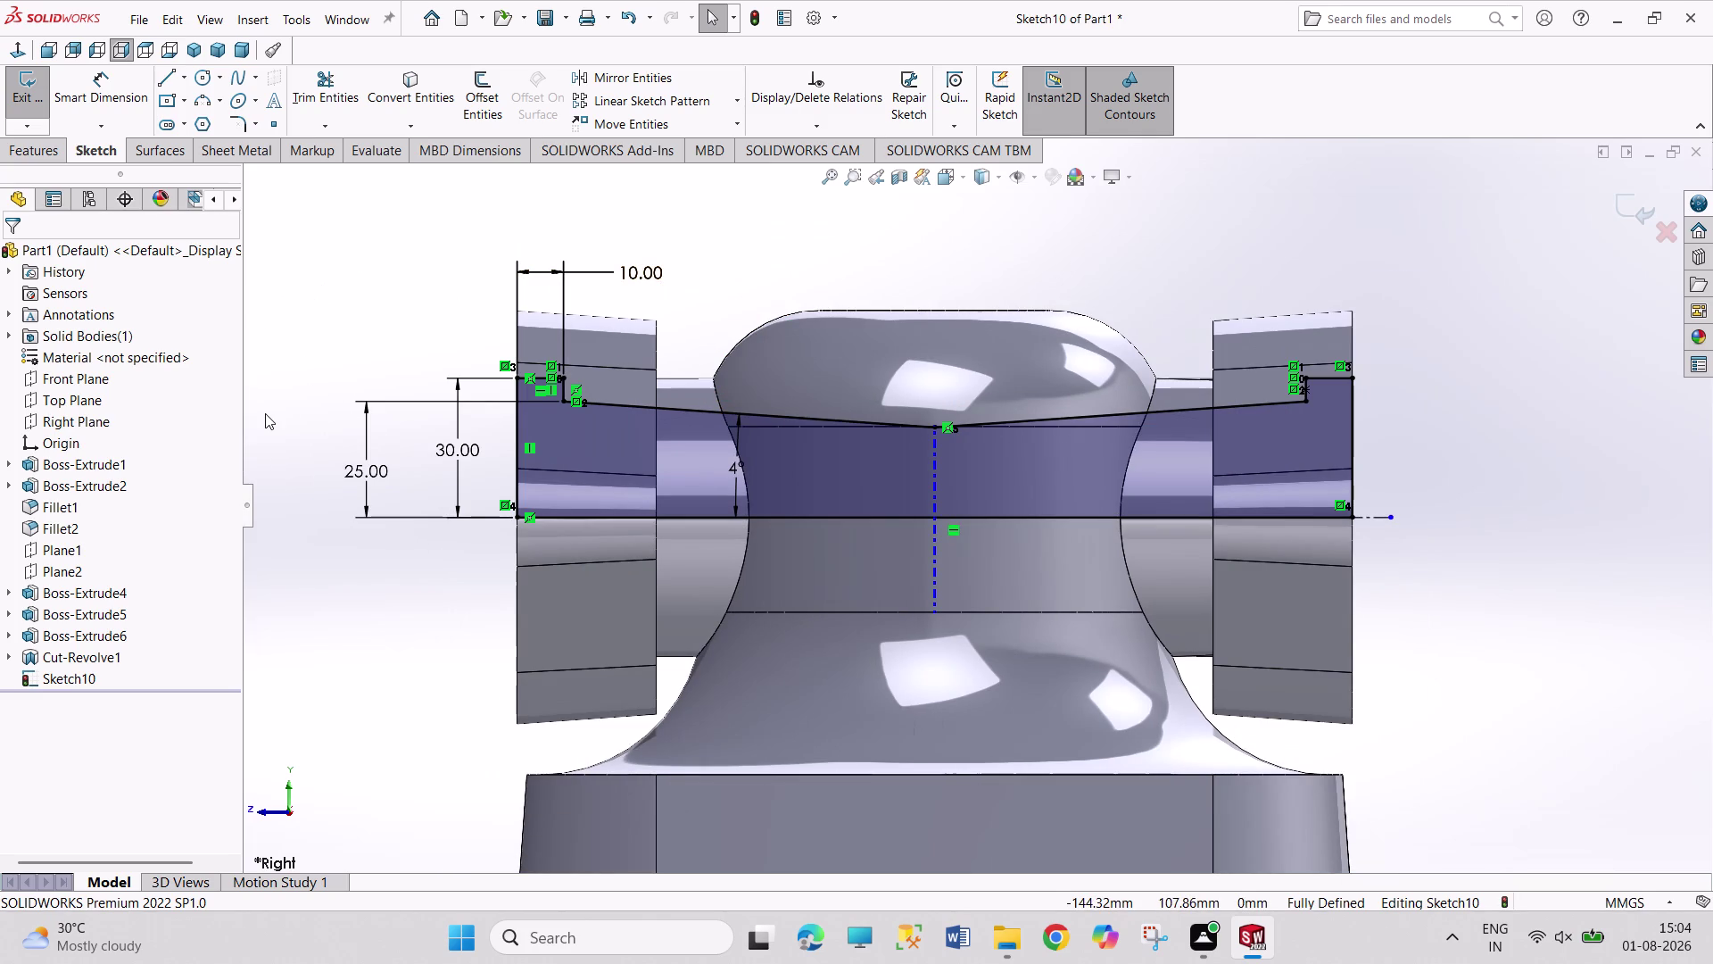
Exit the sketch and revolve-cut it 360° around the axis line, creating Cut-Revolve2.
click(19, 99)
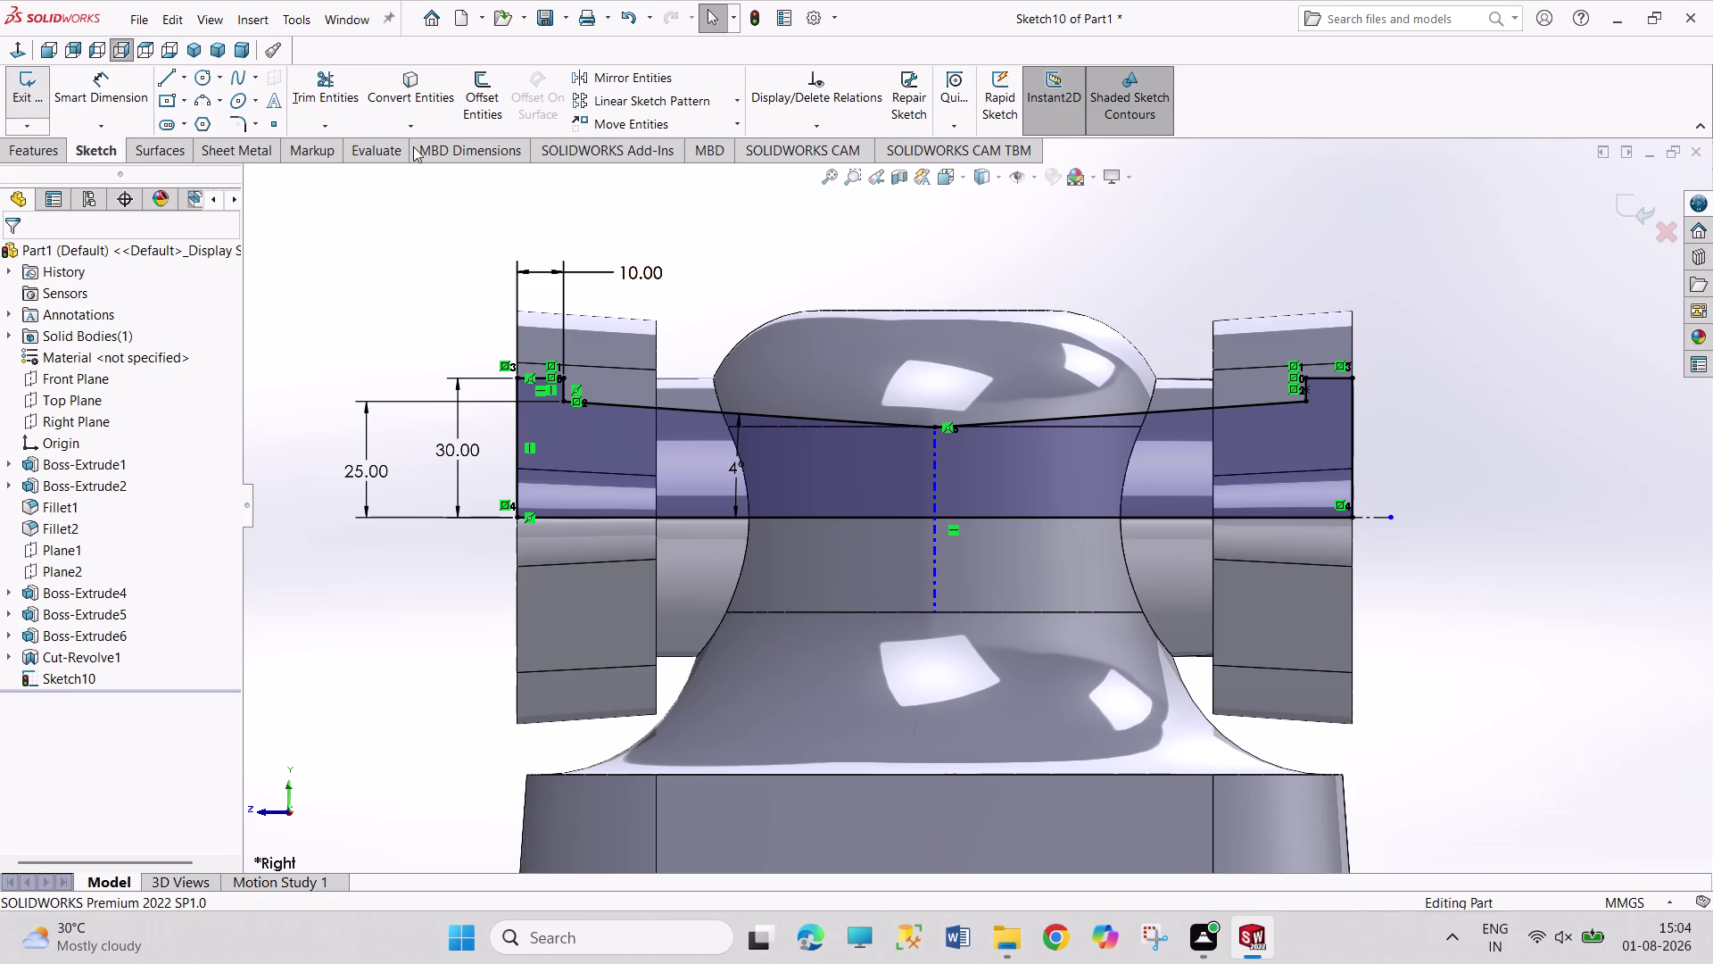
click(431, 113)
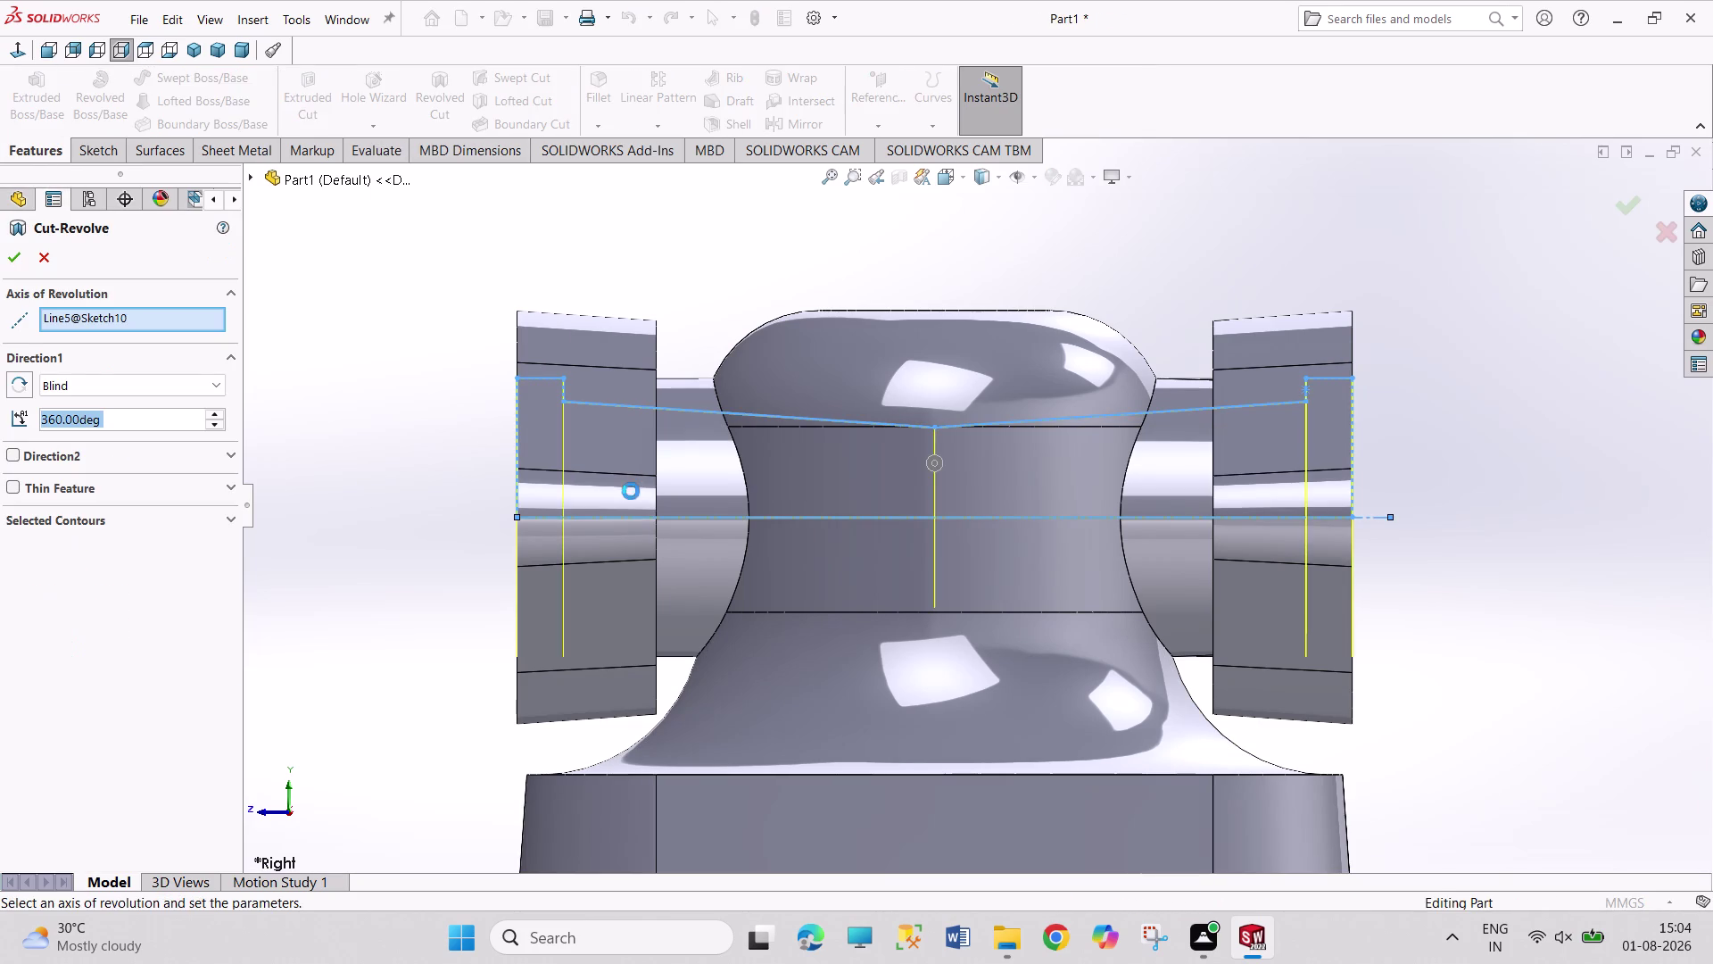
click(738, 517)
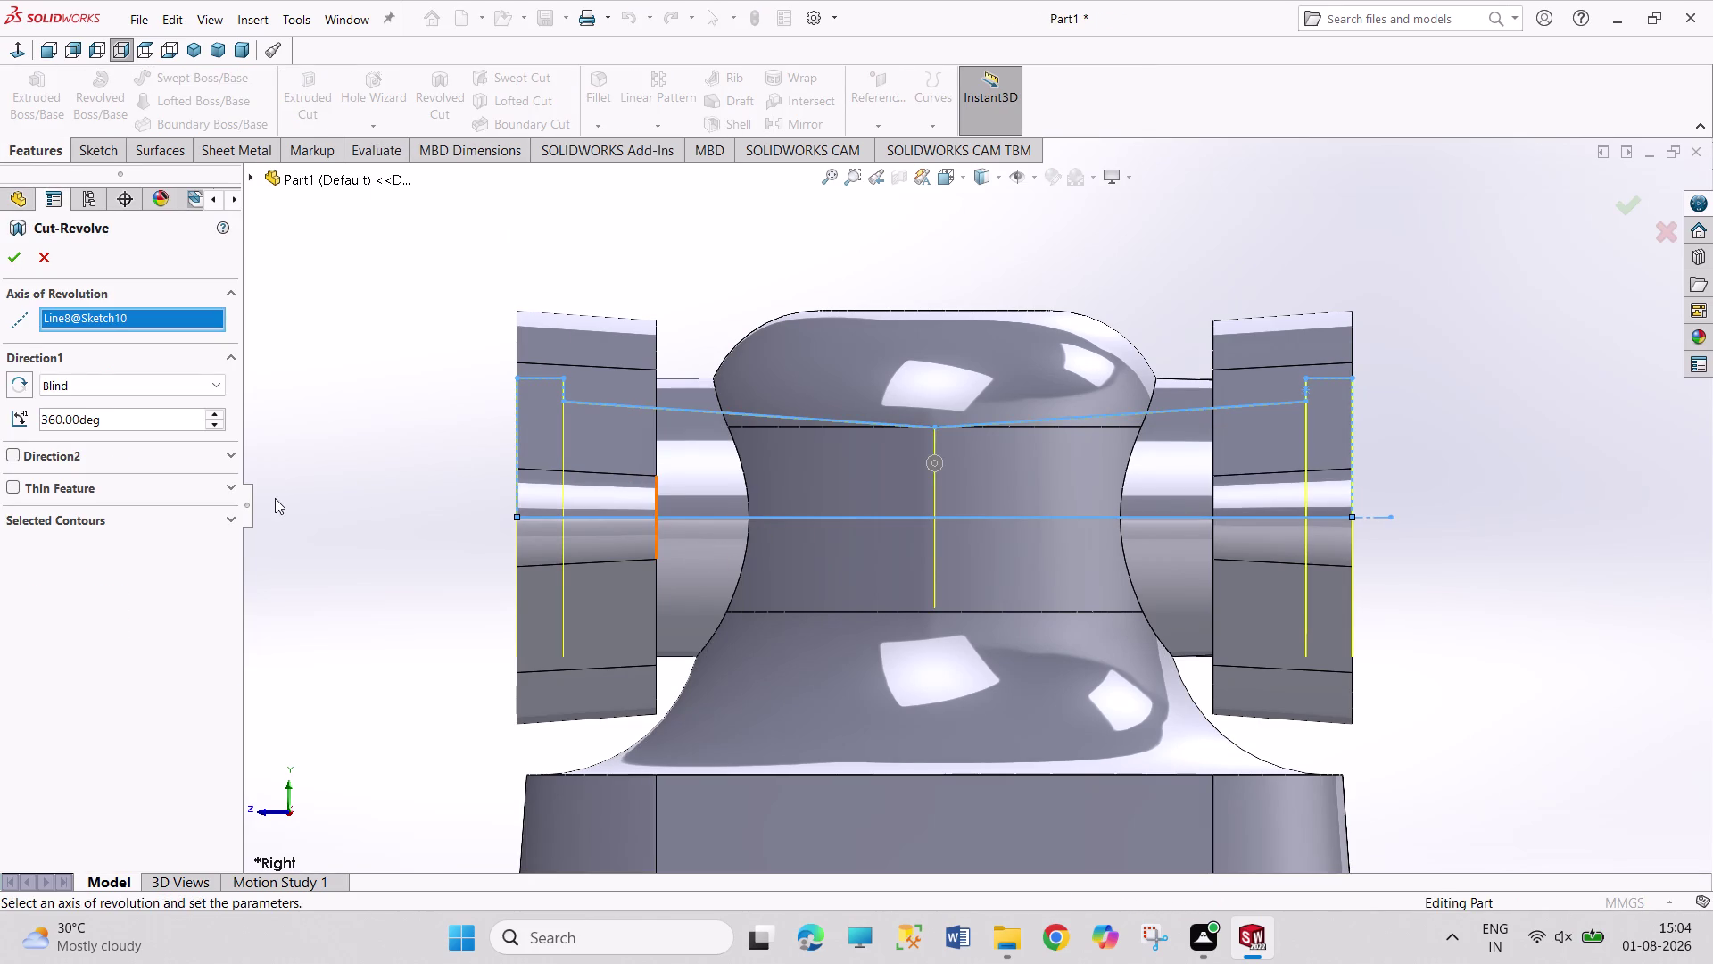
click(20, 256)
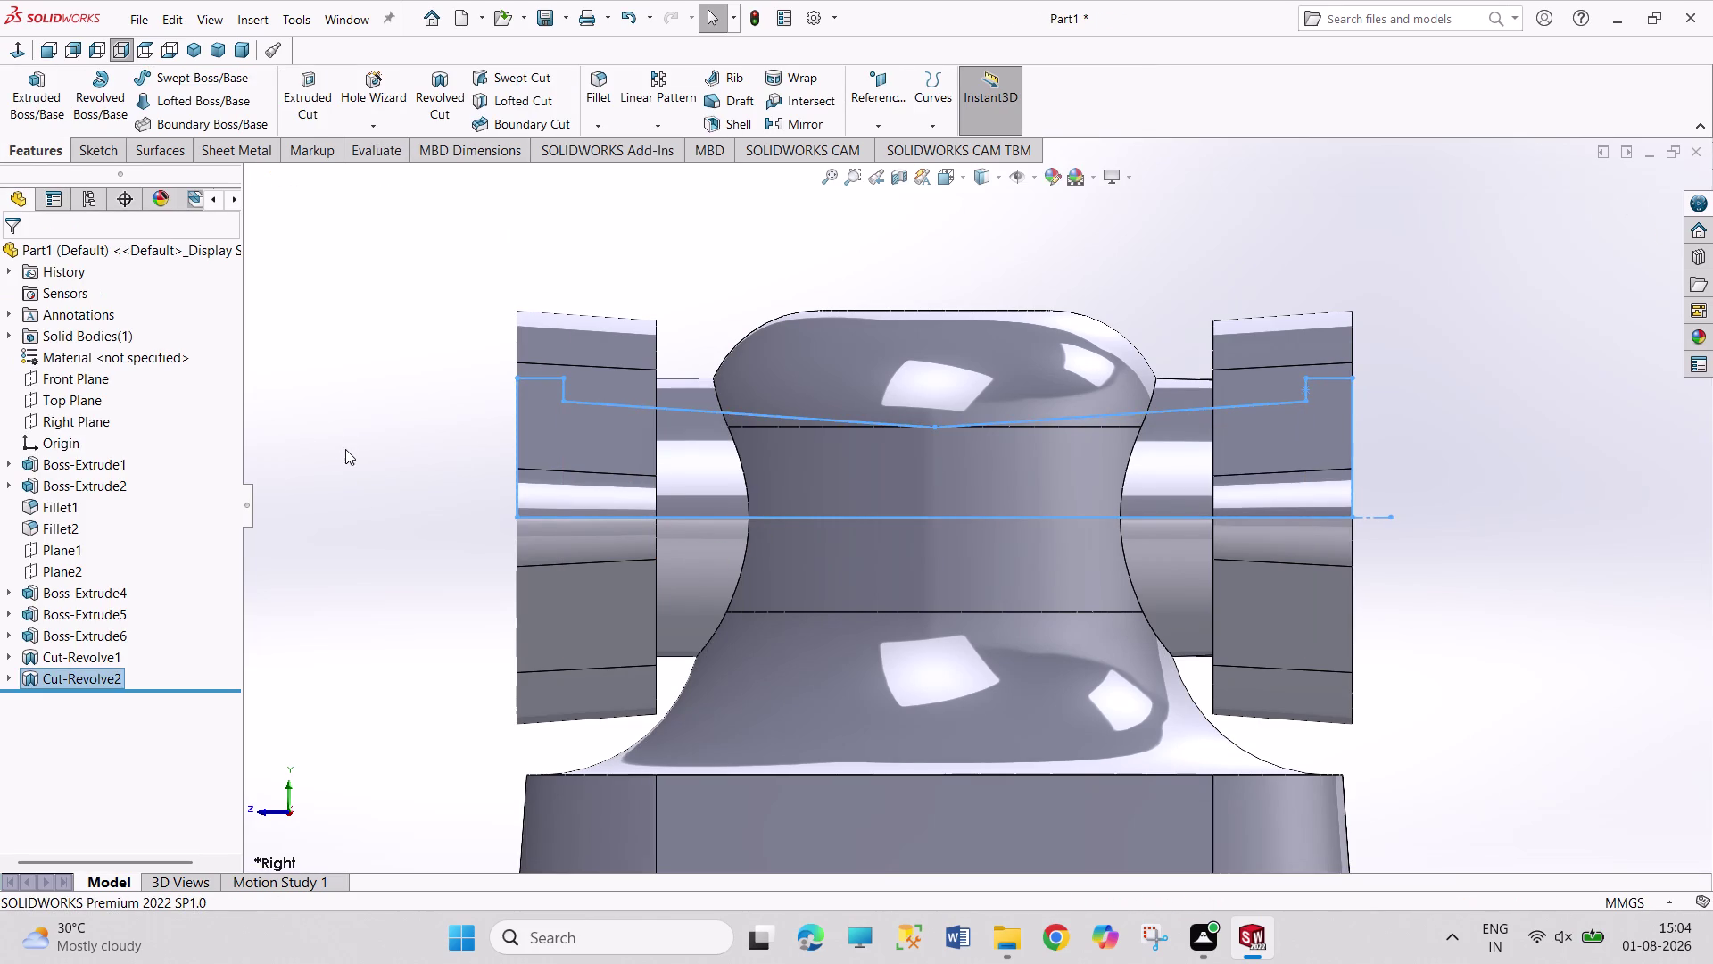
Inspect the new cavity, return to isometric, and start Sketch11 on the base plate's top face.
click(346, 449)
middle_drag(357, 449, 519, 467)
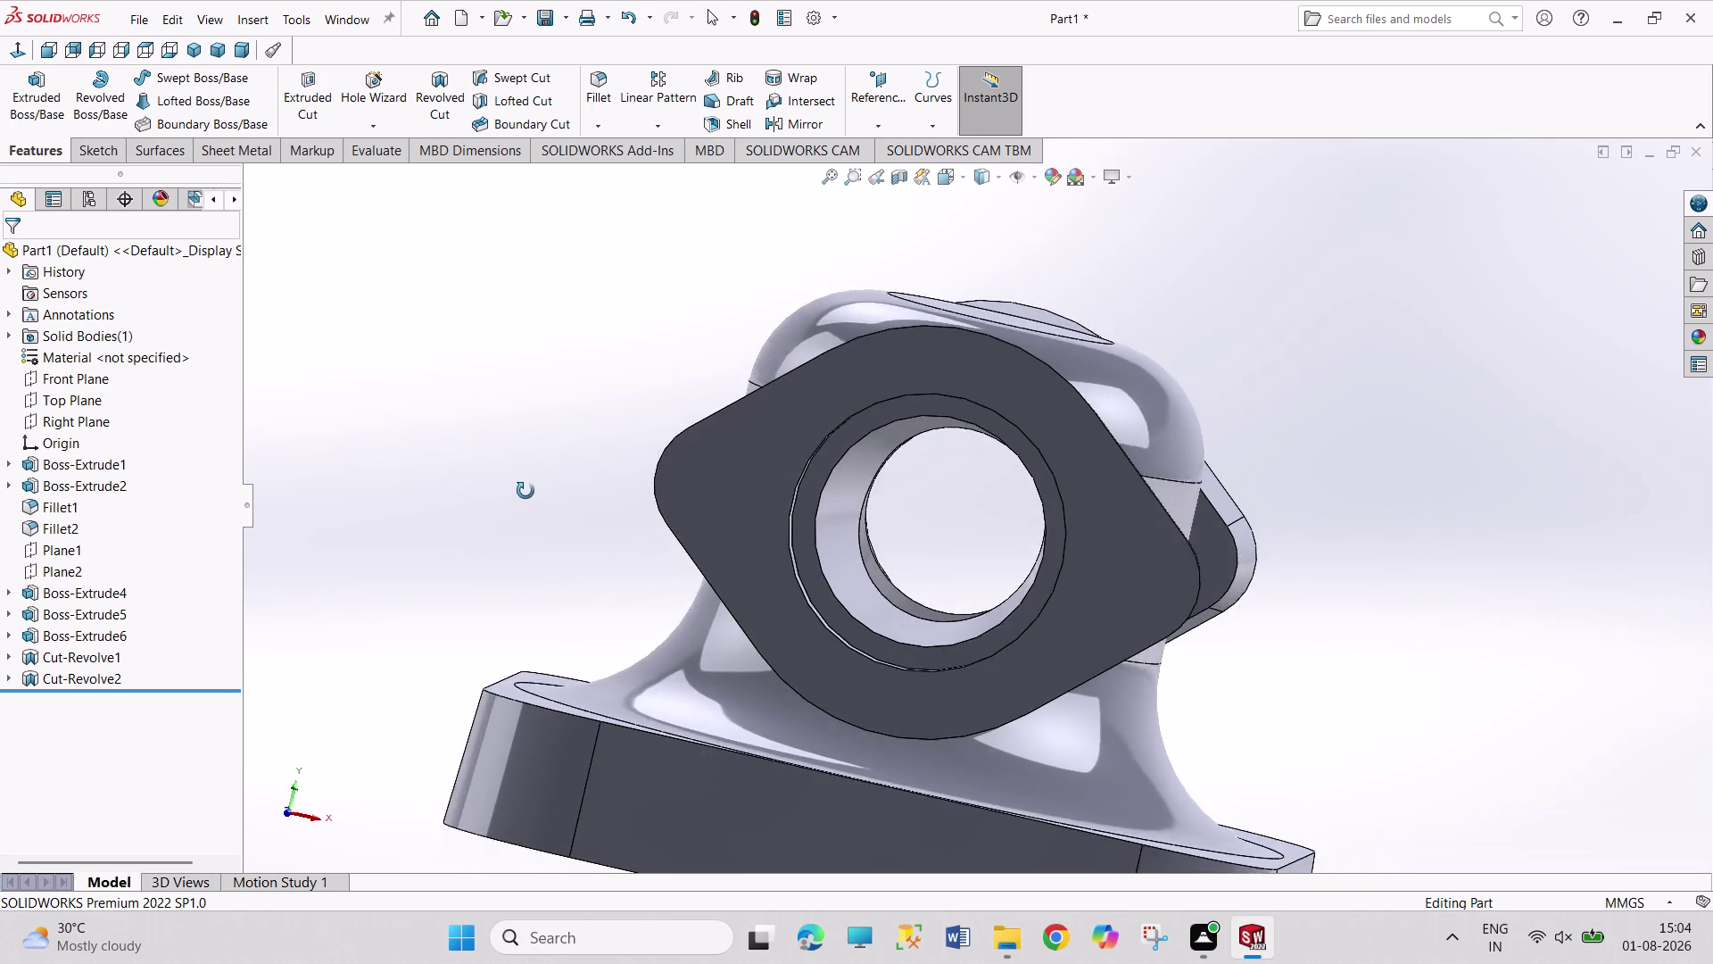
middle_drag(518, 466, 486, 237)
middle_drag(688, 536, 700, 349)
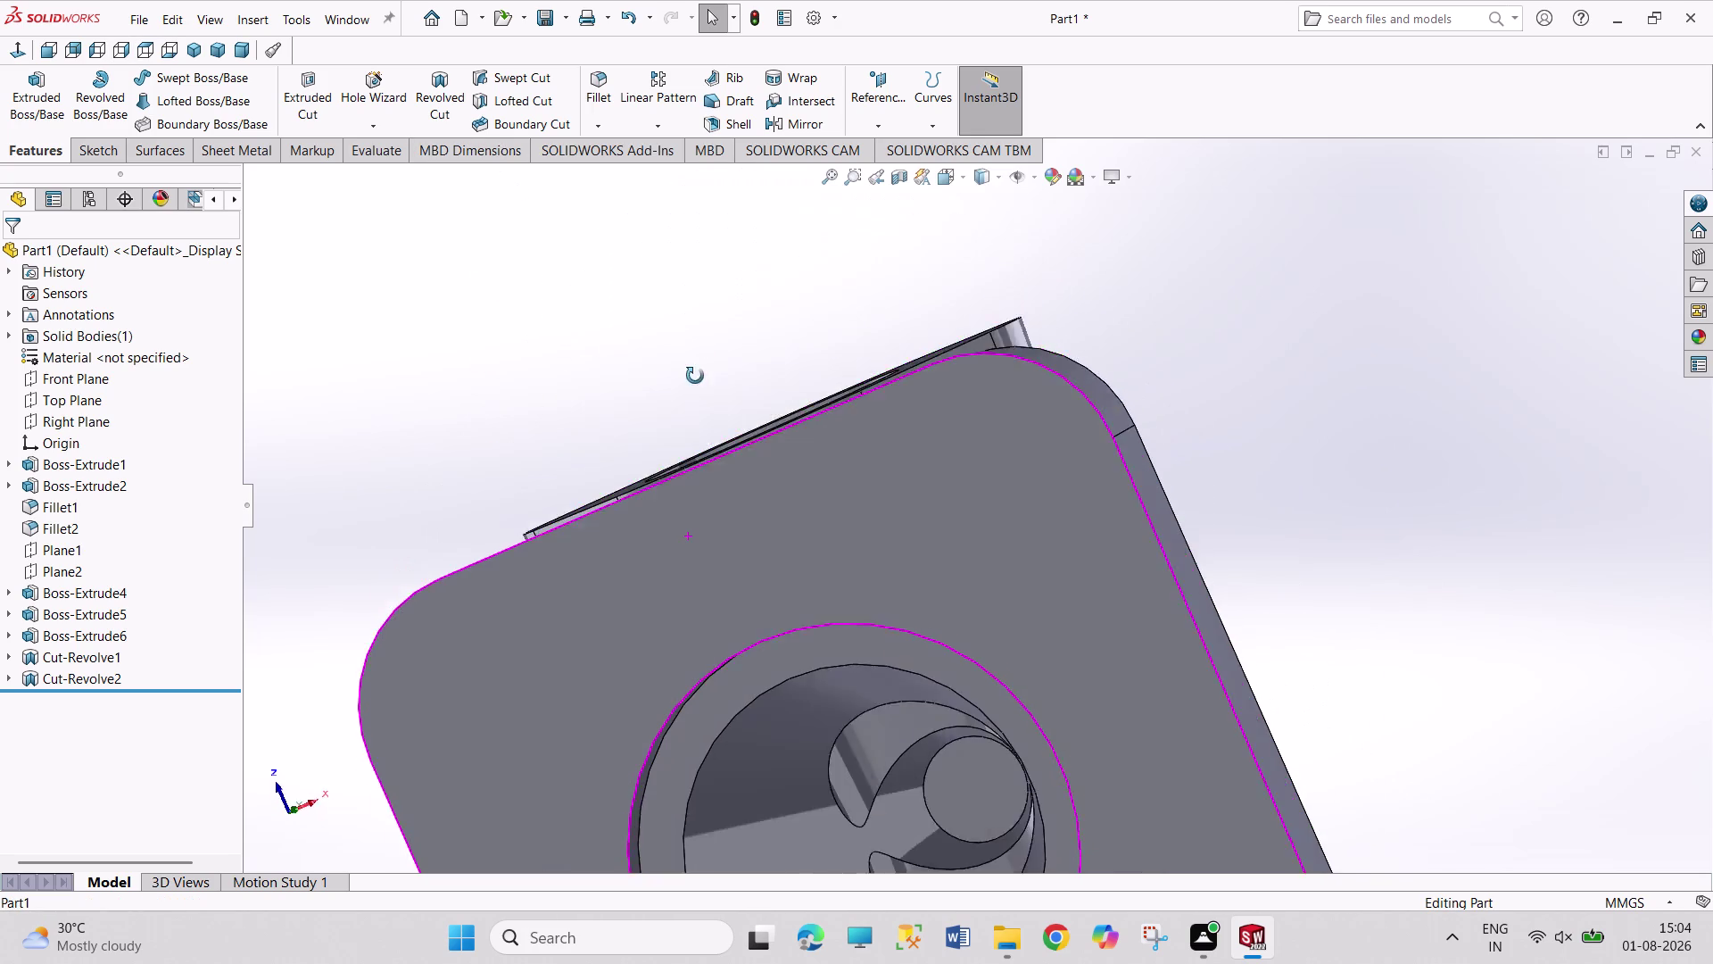
middle_drag(701, 349, 635, 620)
click(184, 48)
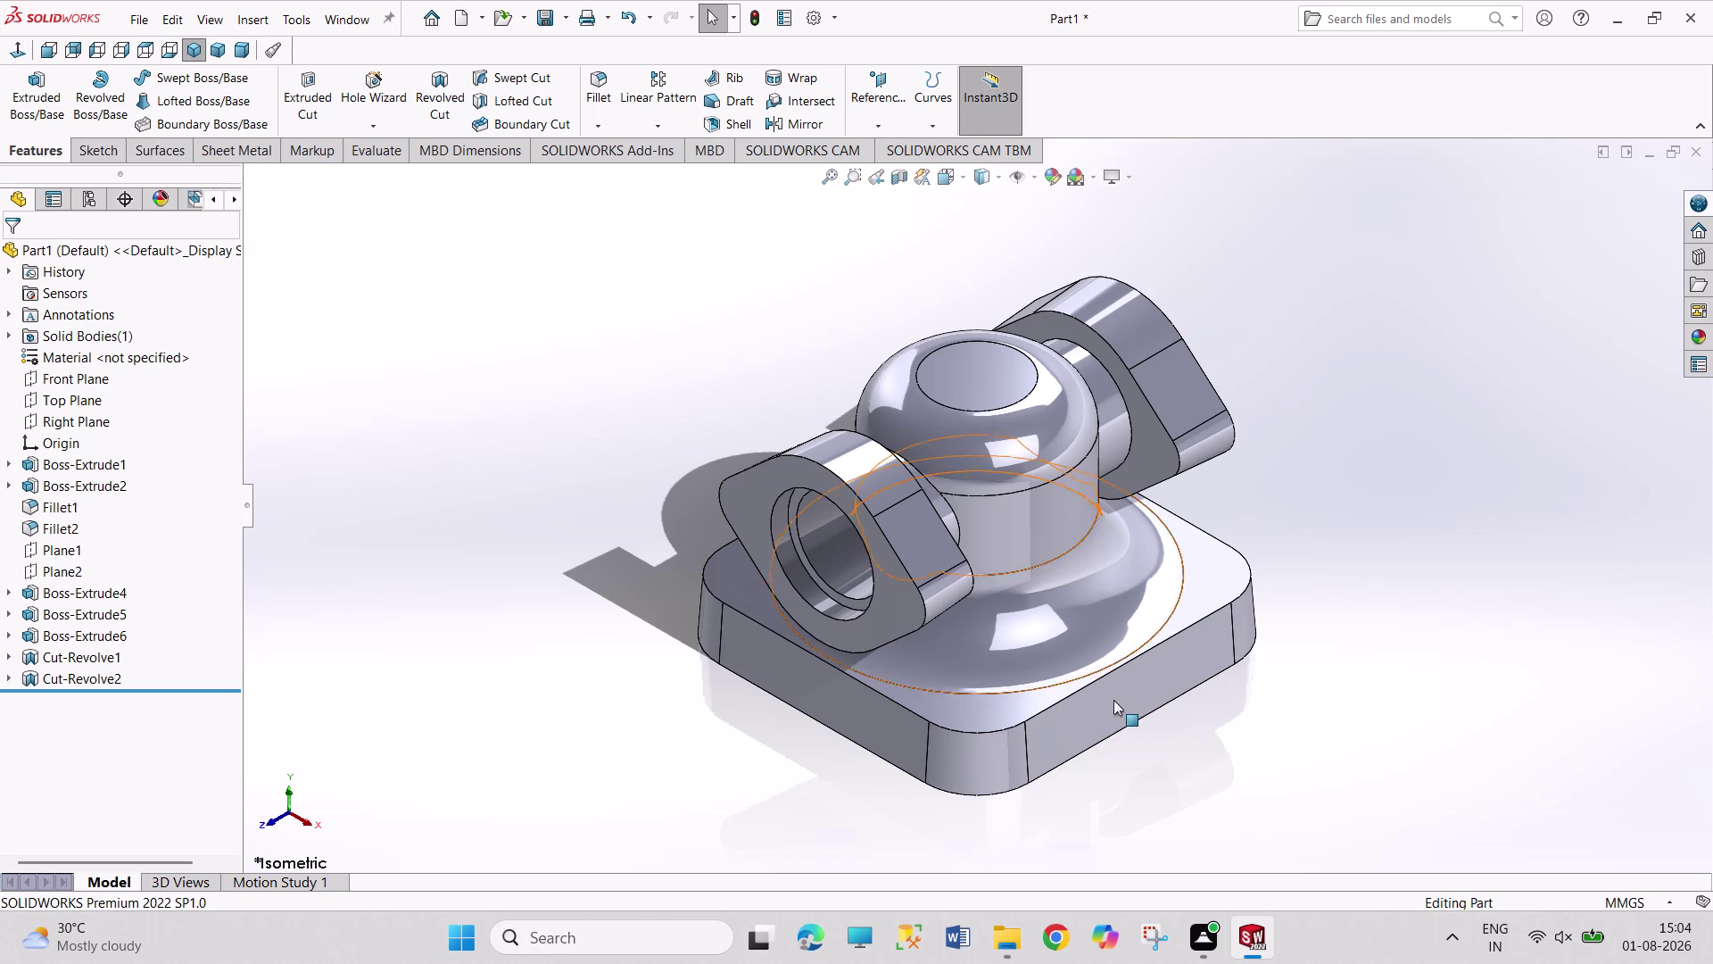
click(982, 711)
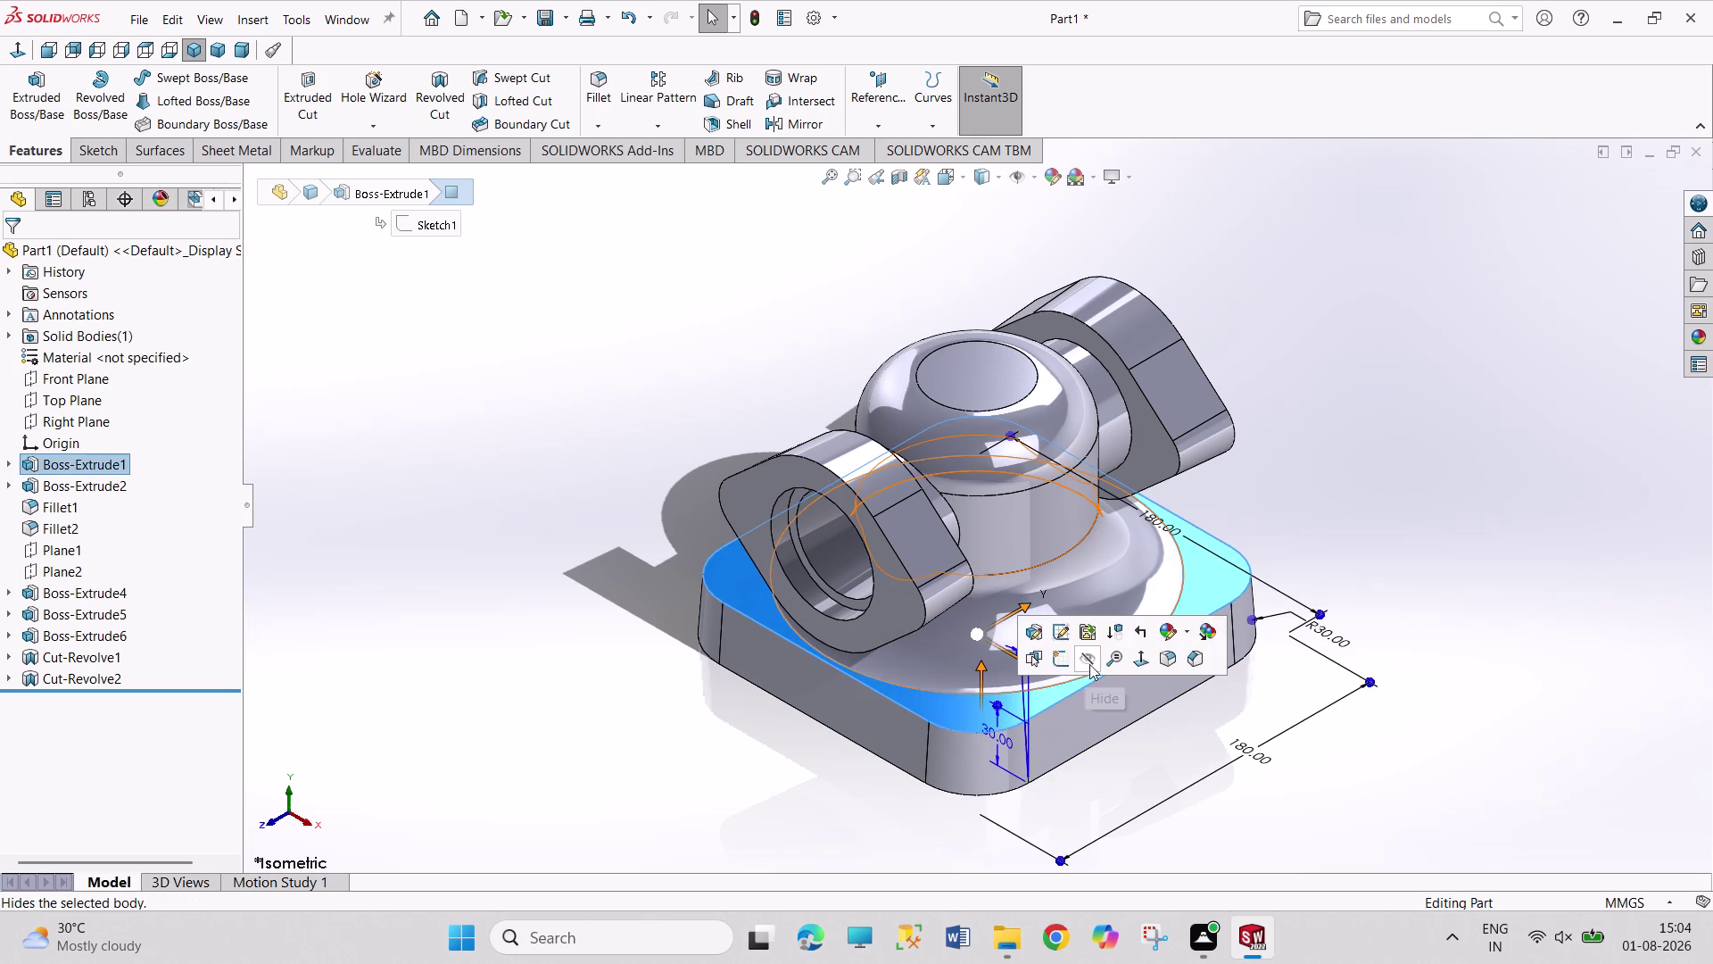
click(1053, 658)
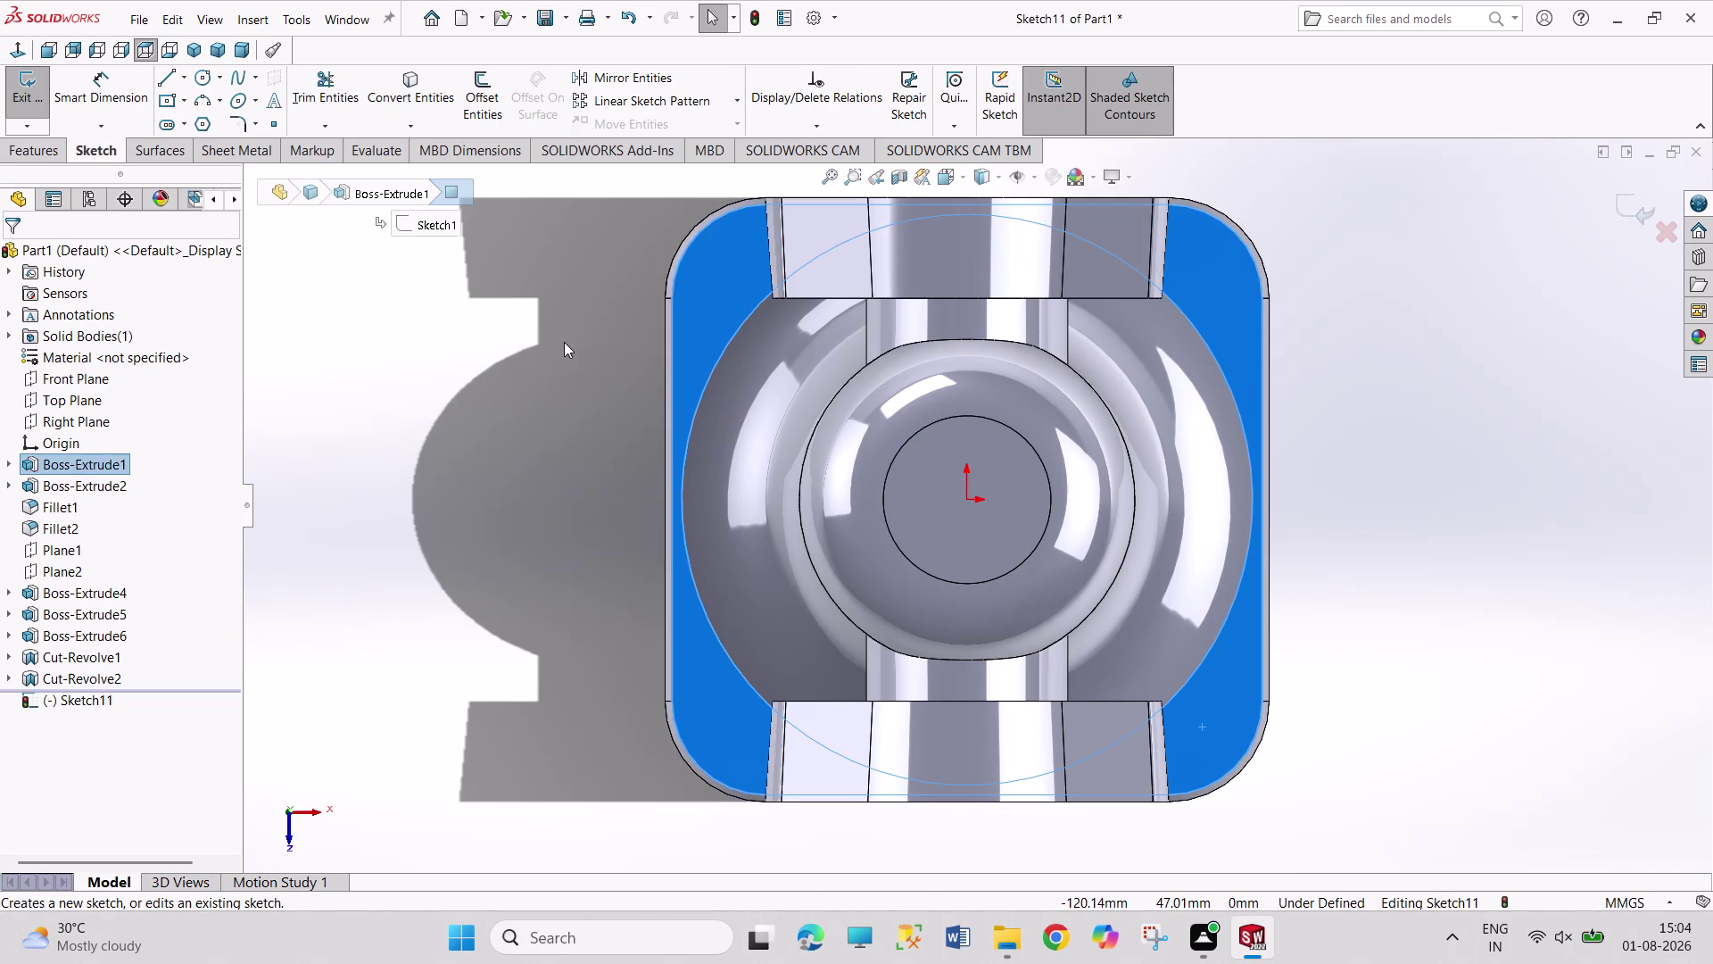
Place sketch points near the upper-left, upper-right, lower-right and lower-left corners of the face.
click(564, 342)
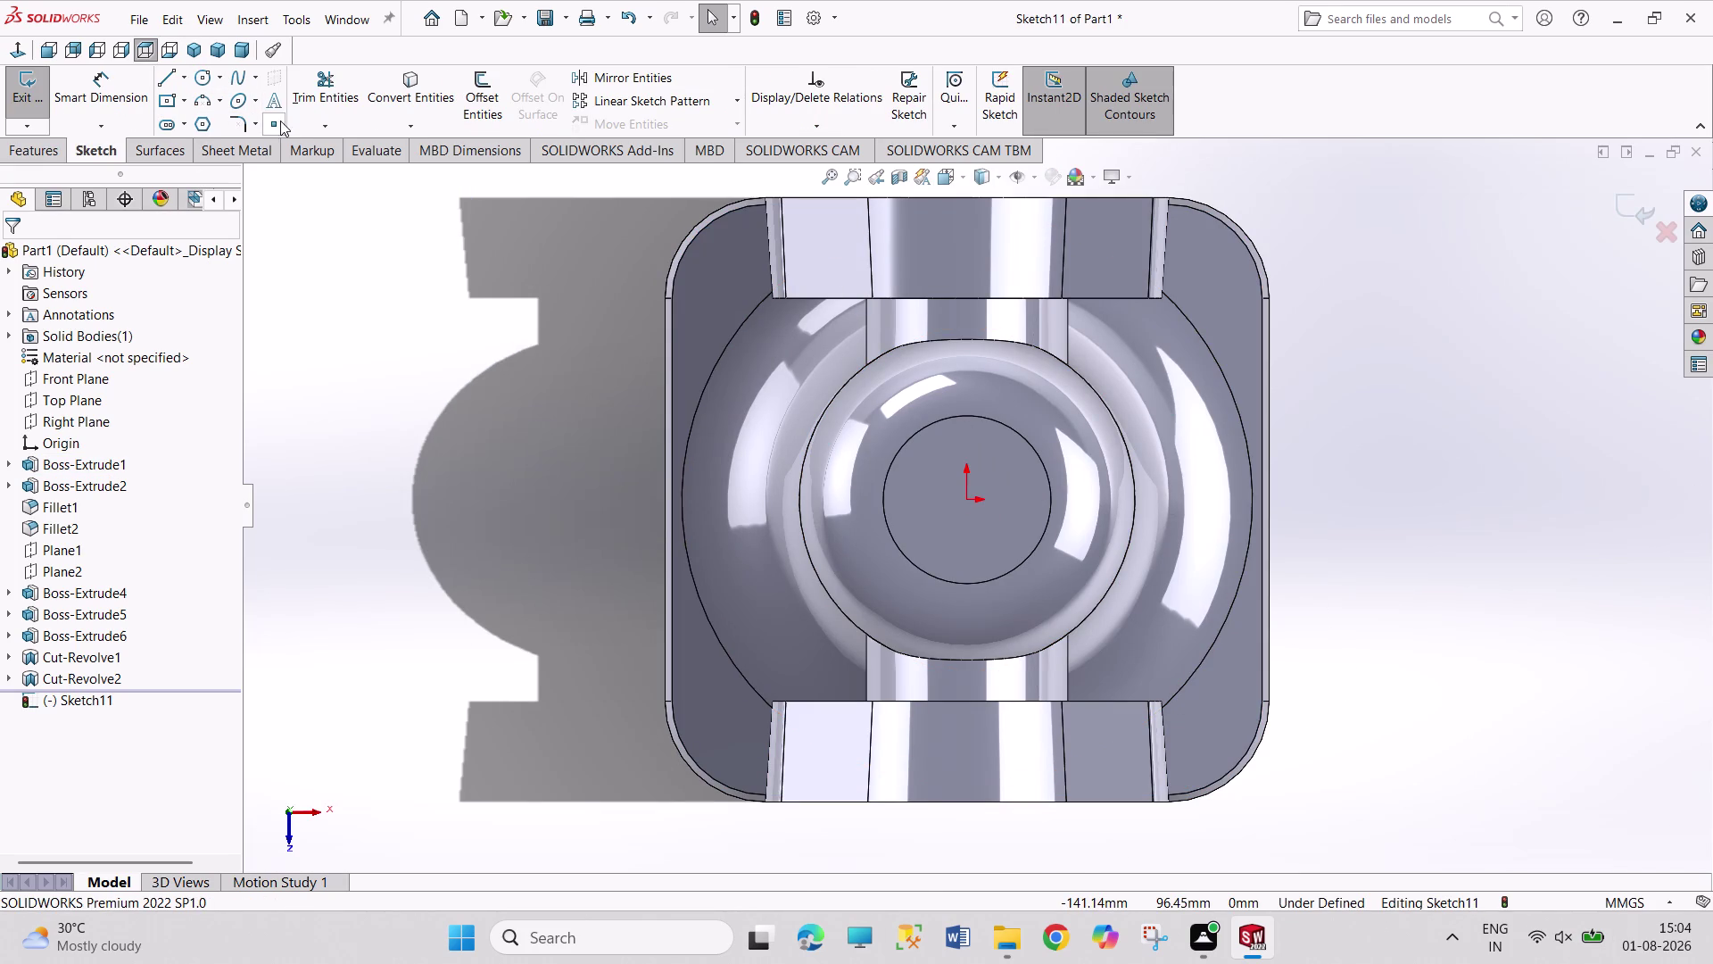
click(265, 124)
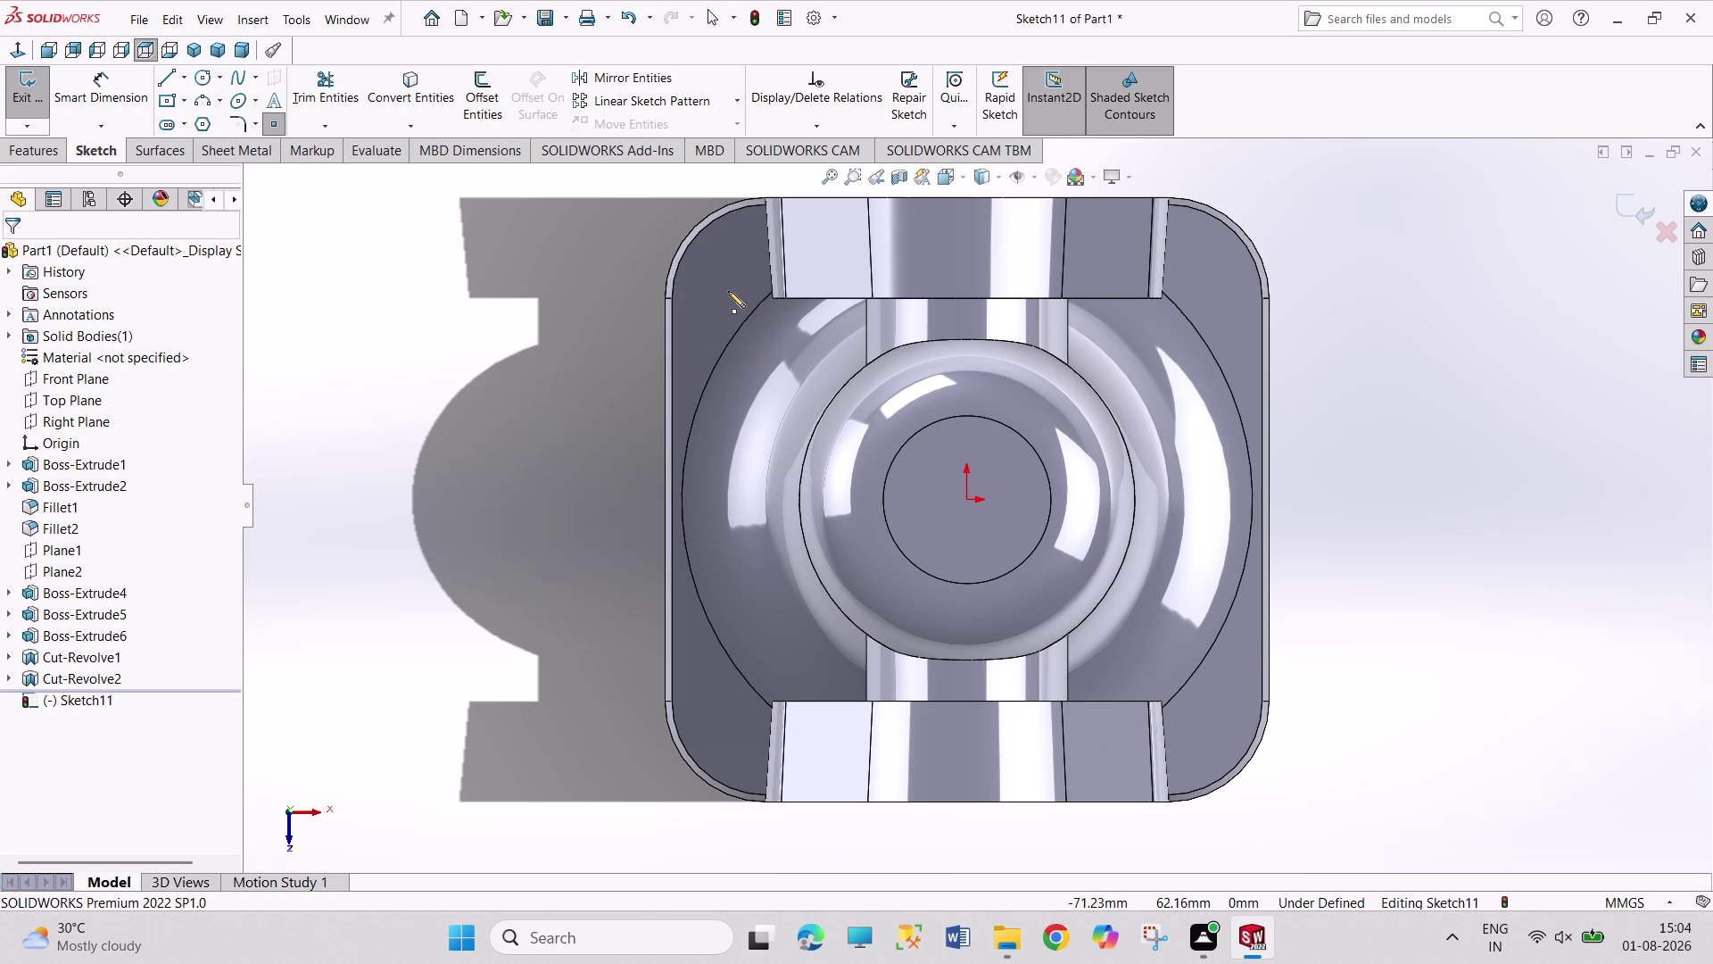
click(728, 291)
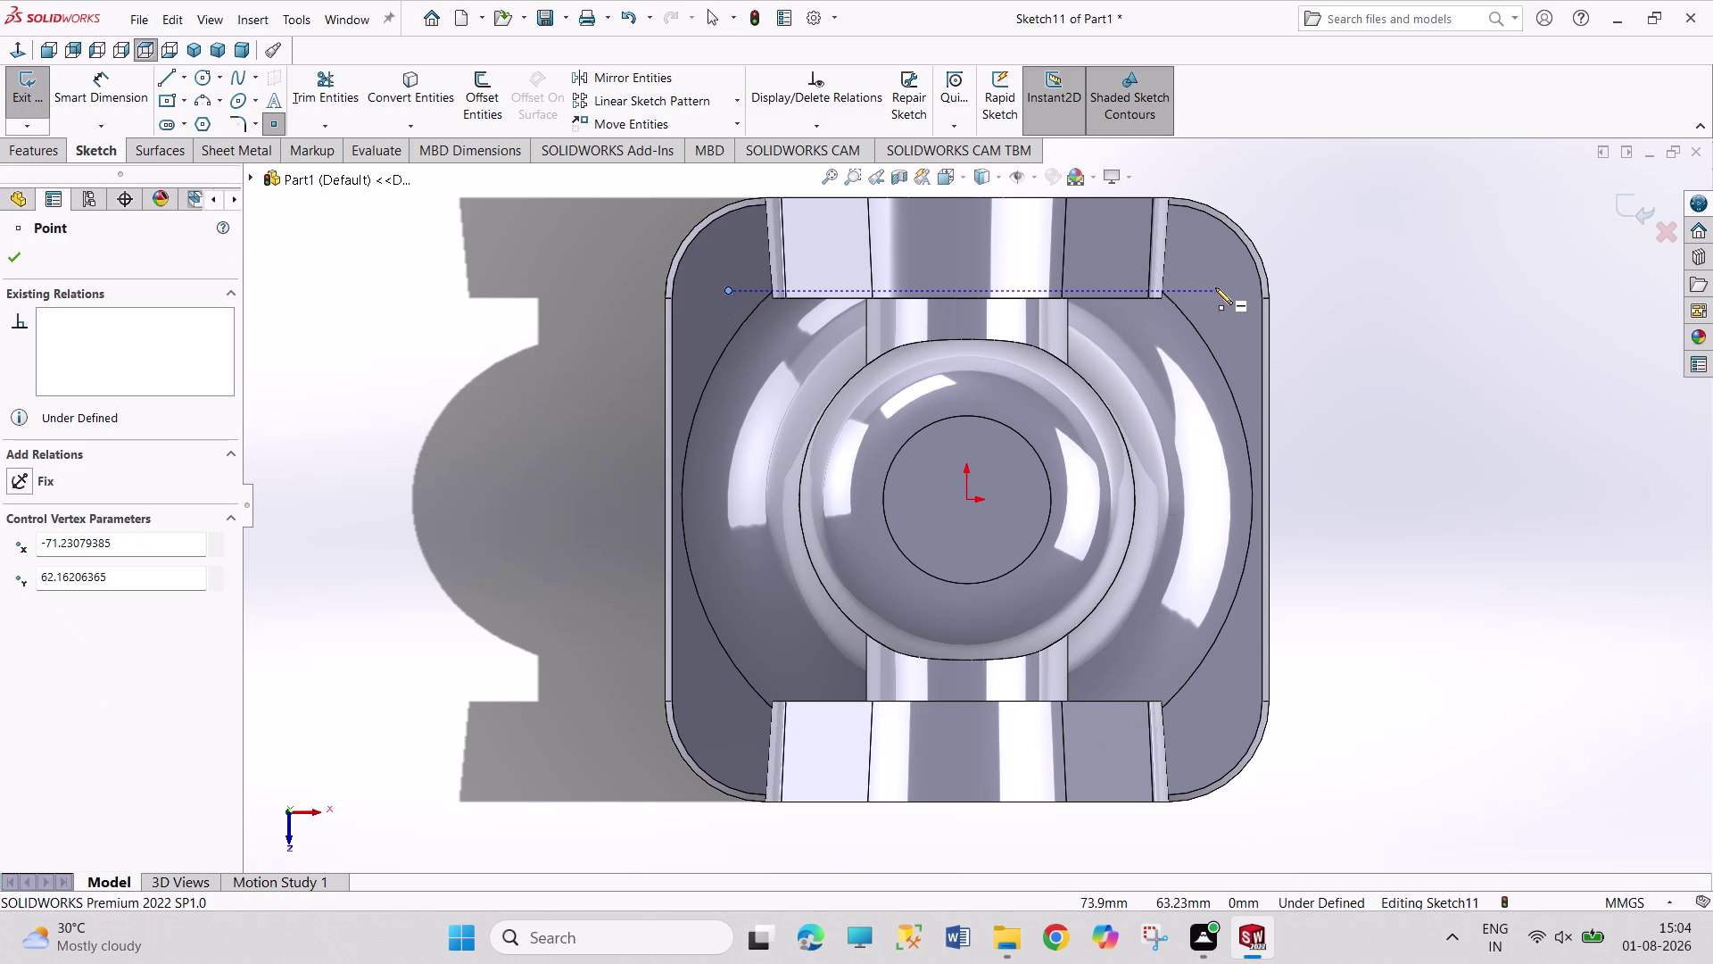
click(1216, 287)
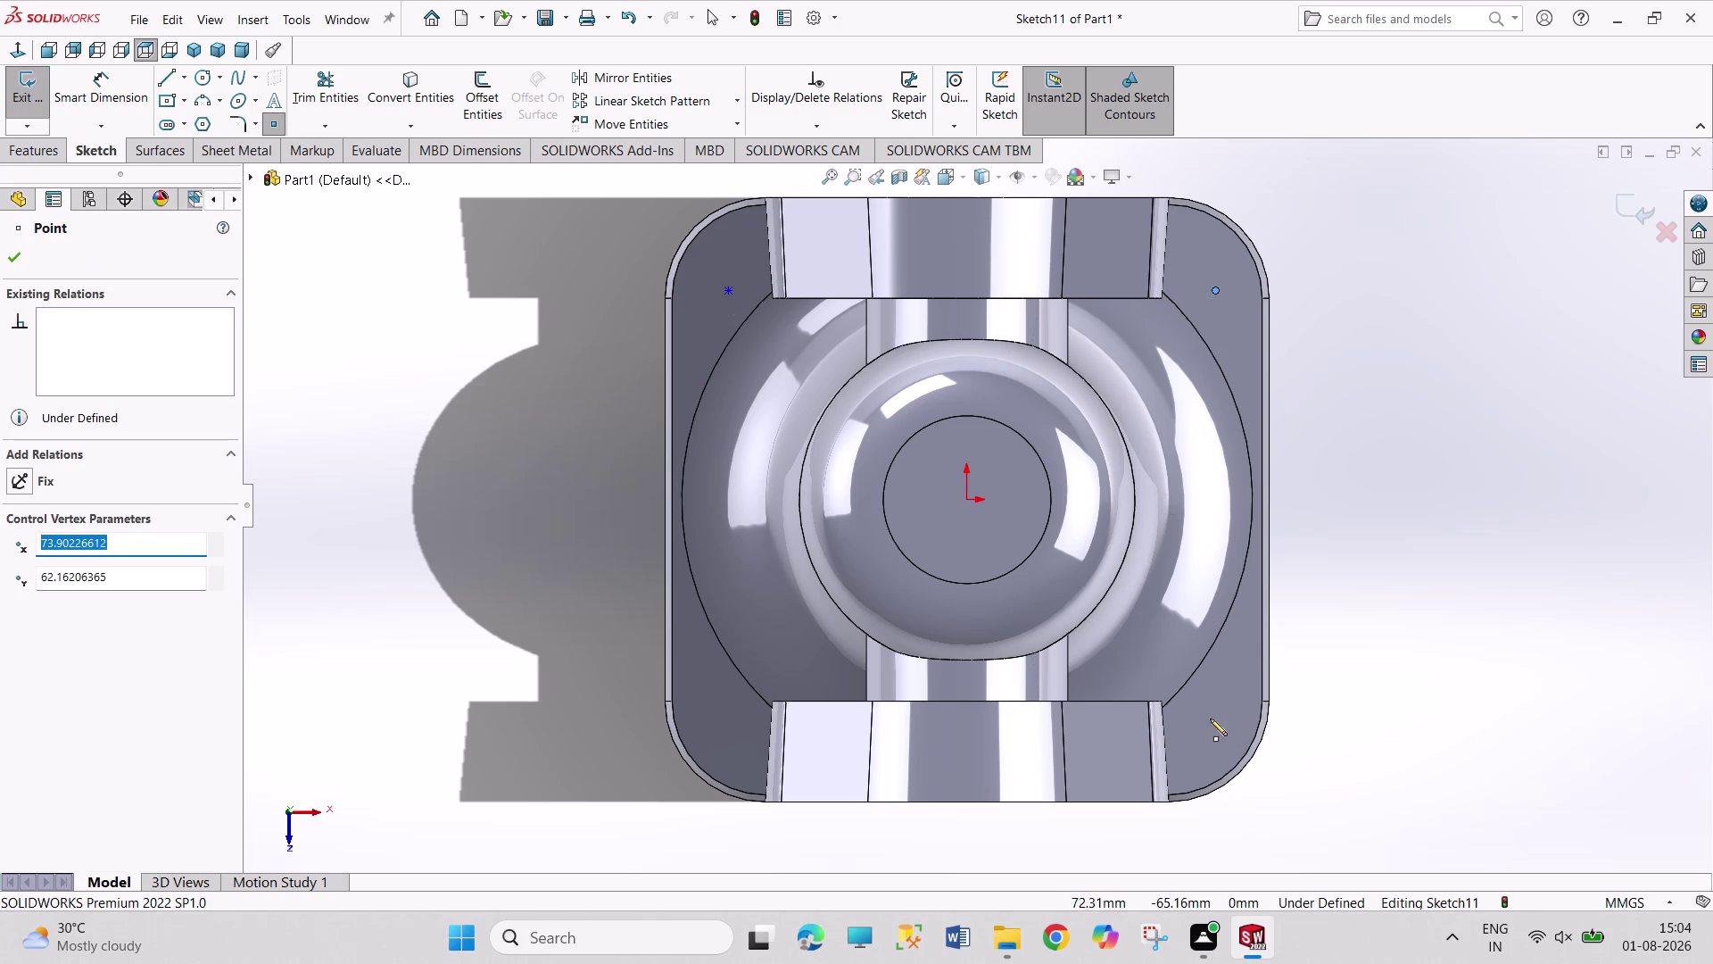
click(1216, 718)
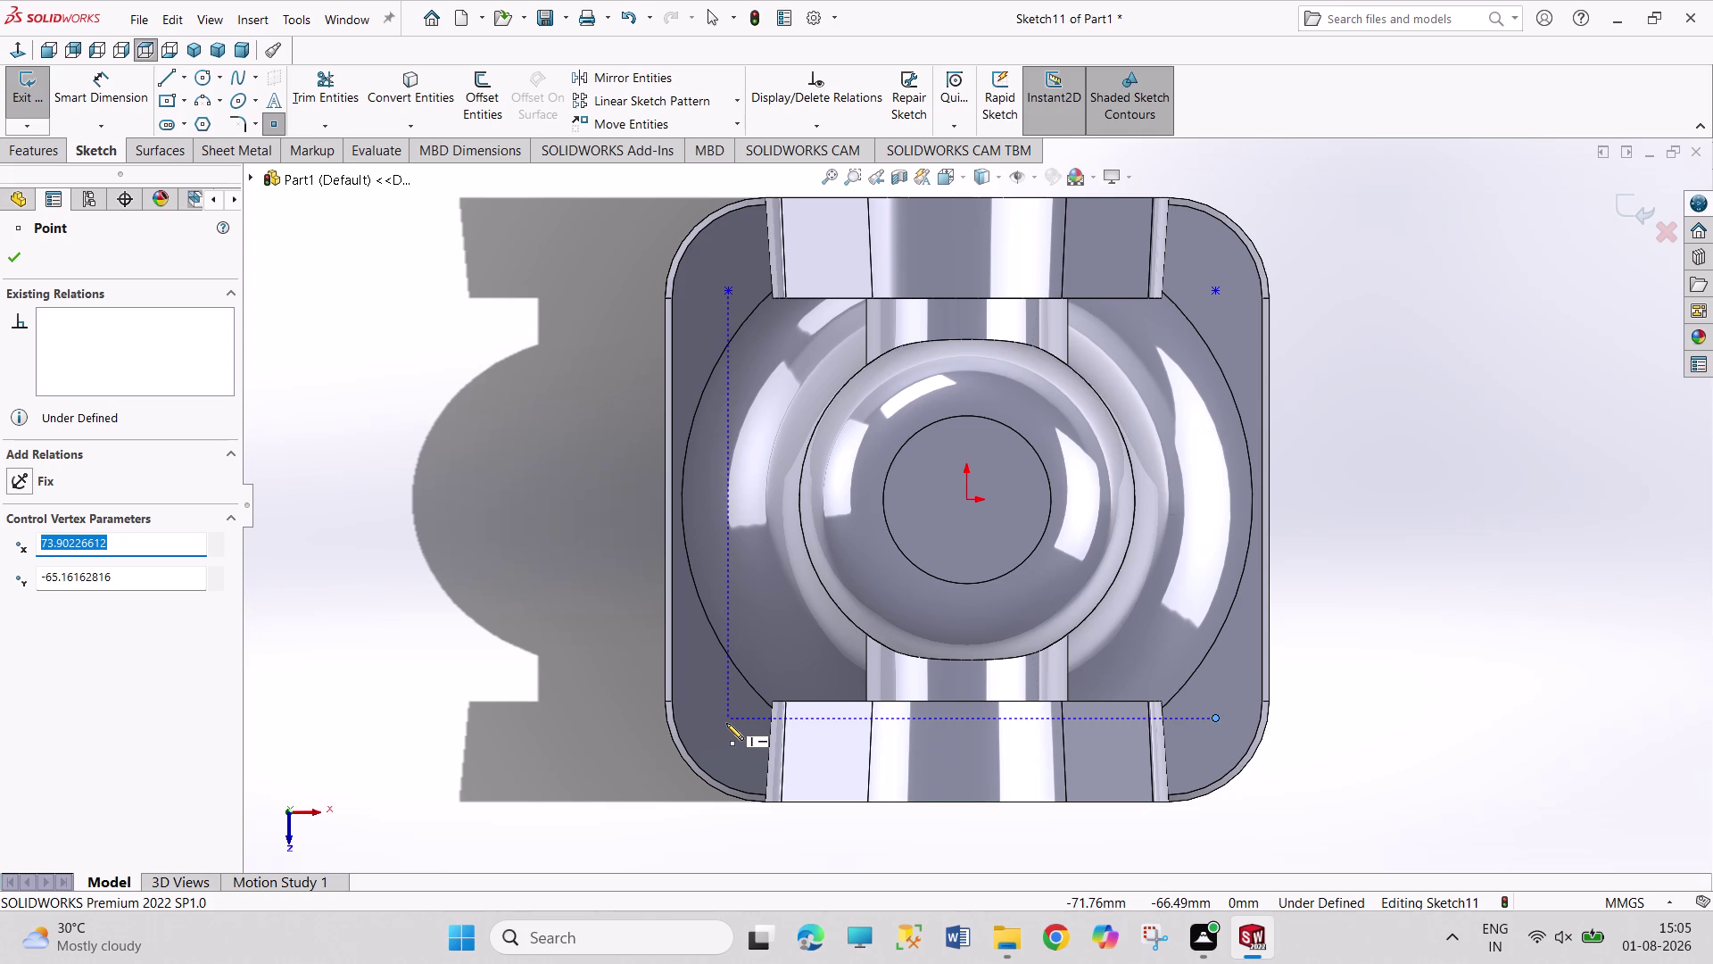
click(732, 723)
right_drag(1533, 522, 1480, 318)
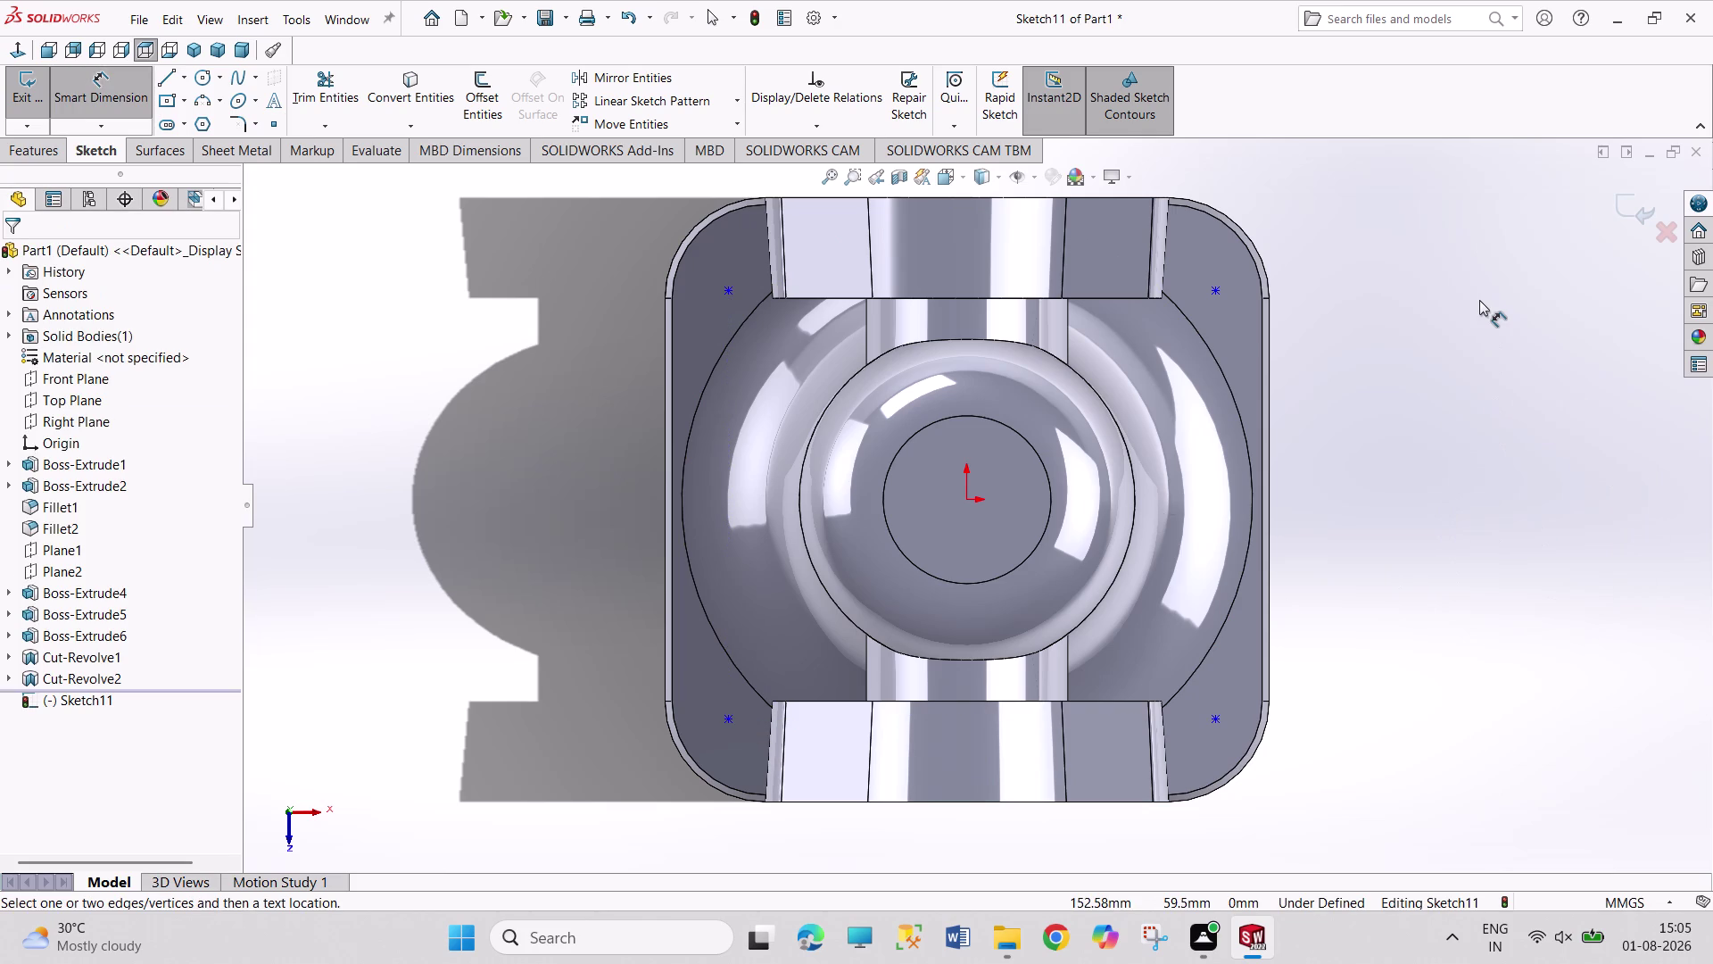
Dimension the lower-right and upper-right points 120 mm apart vertically.
click(1219, 722)
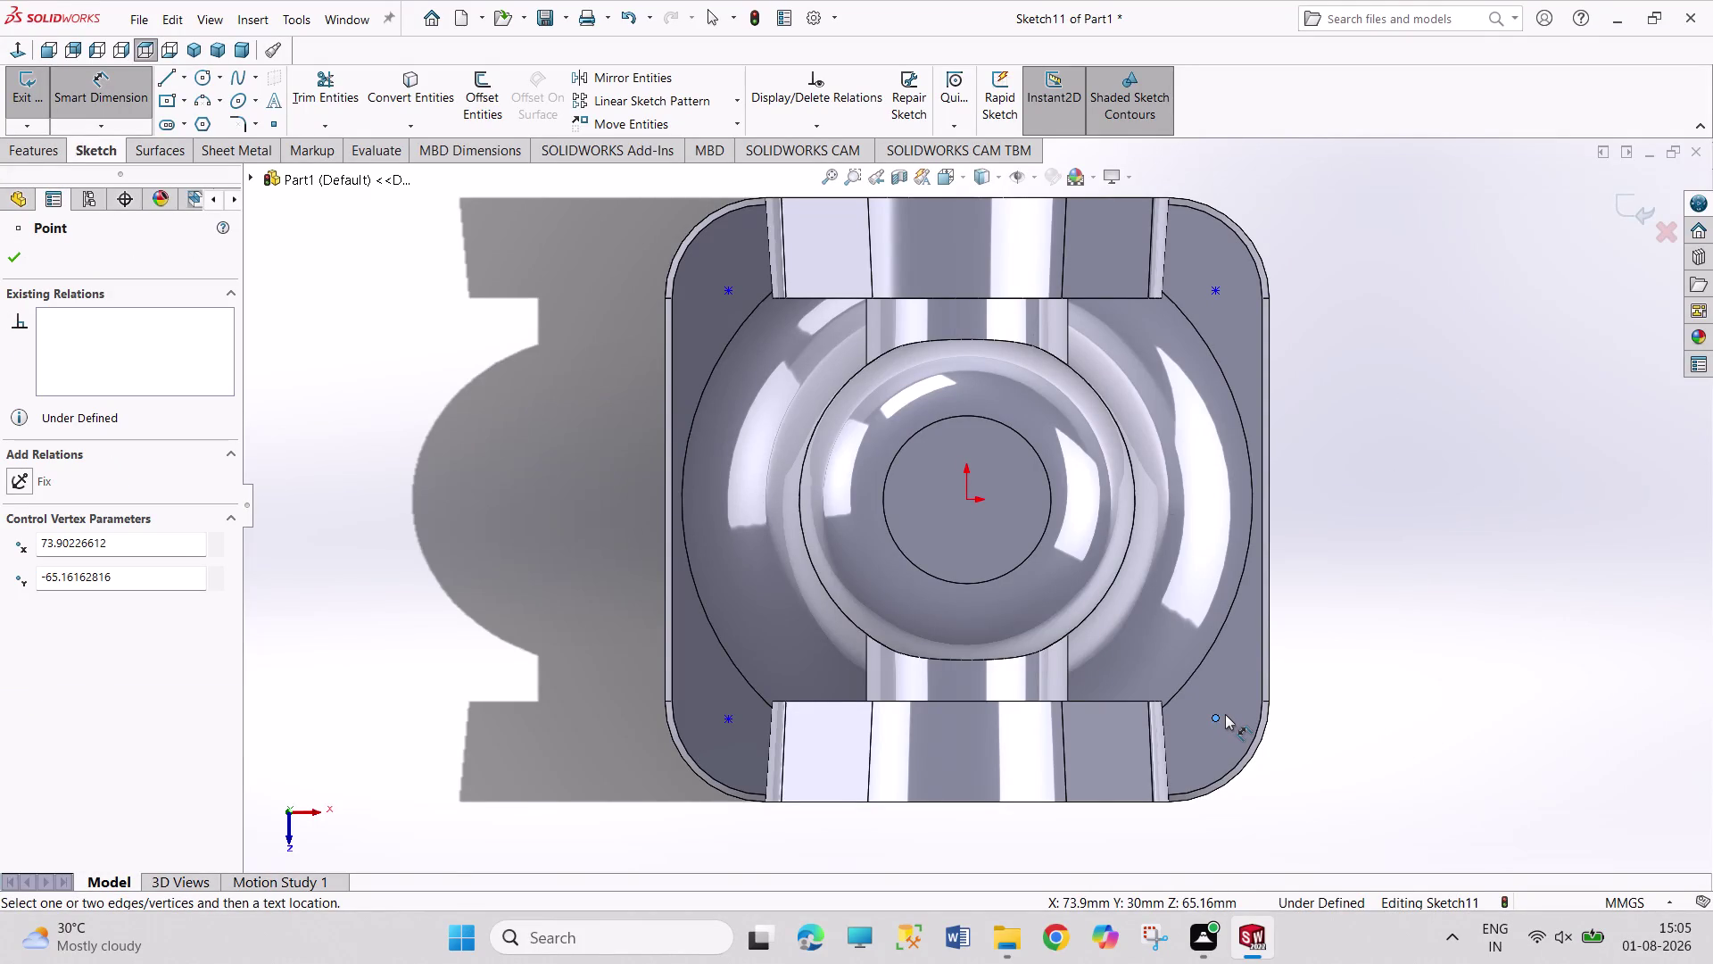
click(1218, 292)
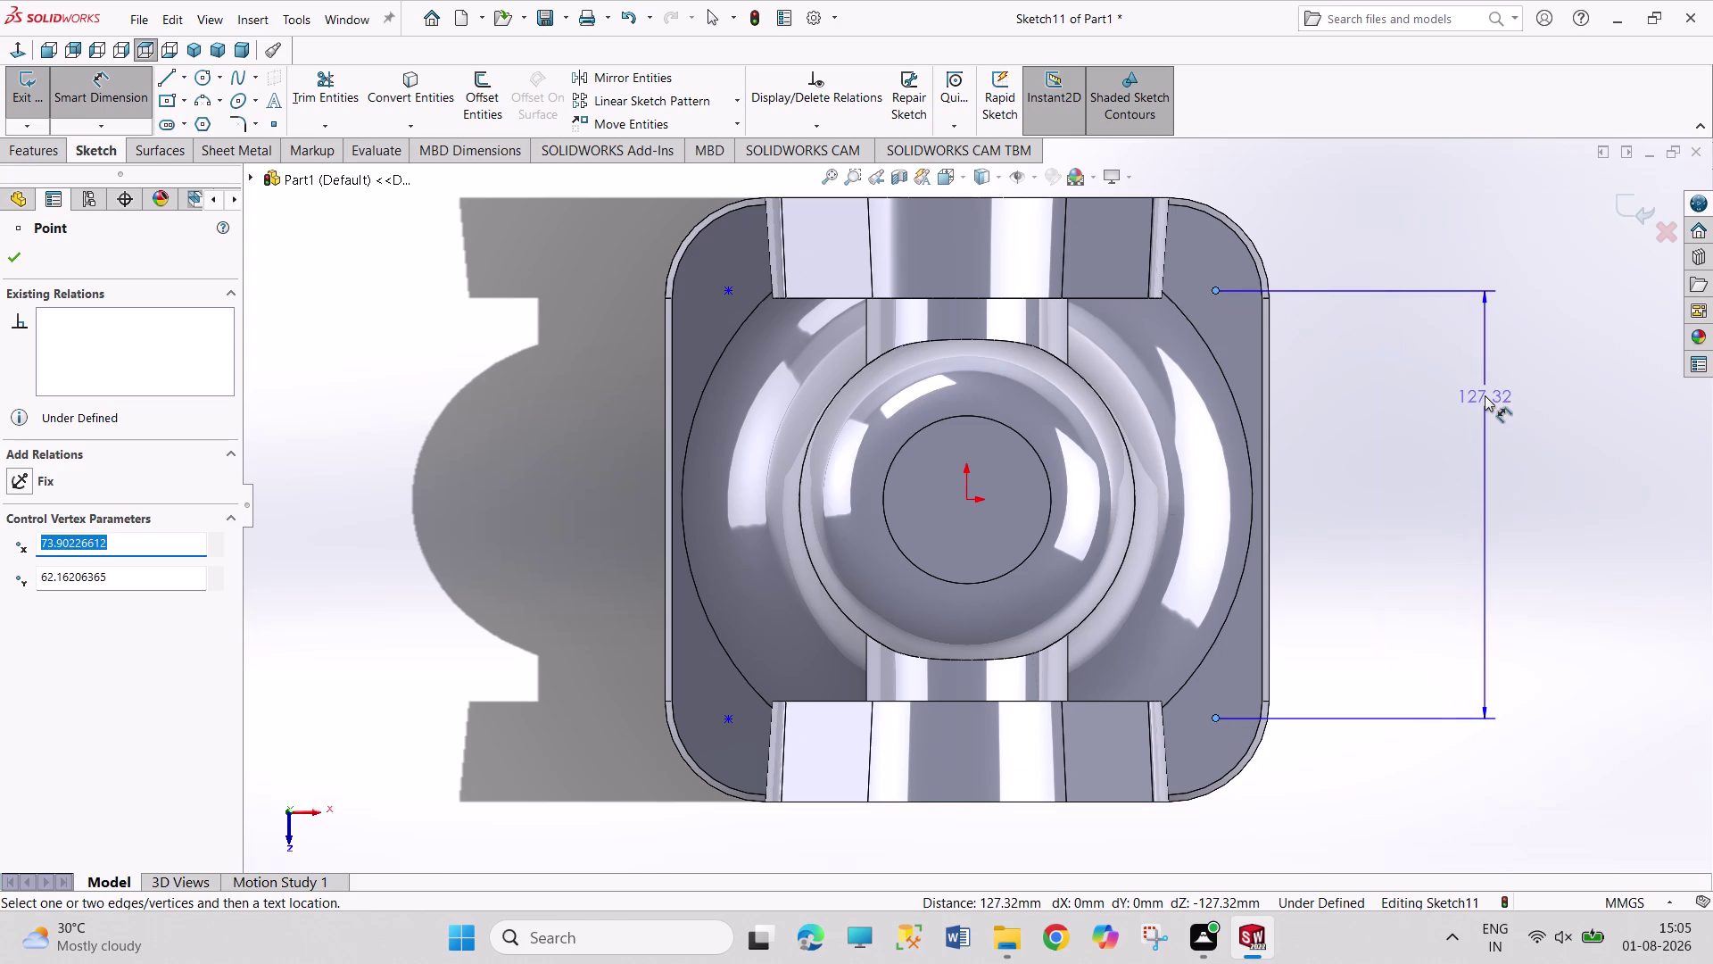
click(1485, 396)
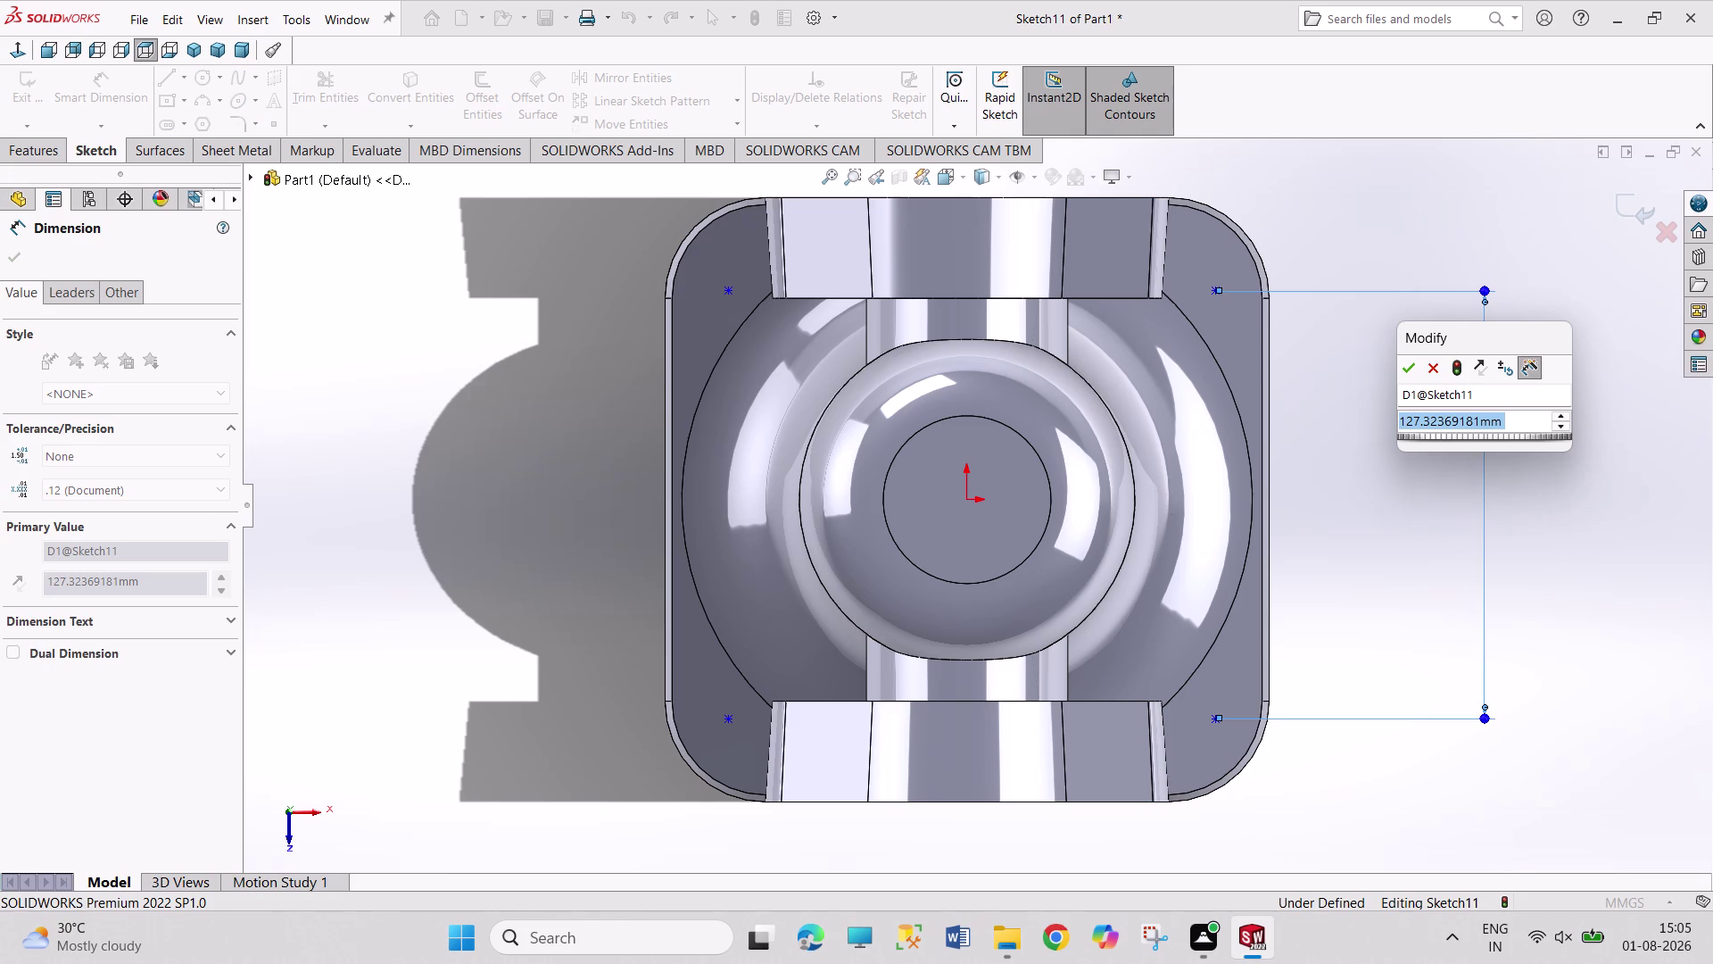
text(120)
key(Return)
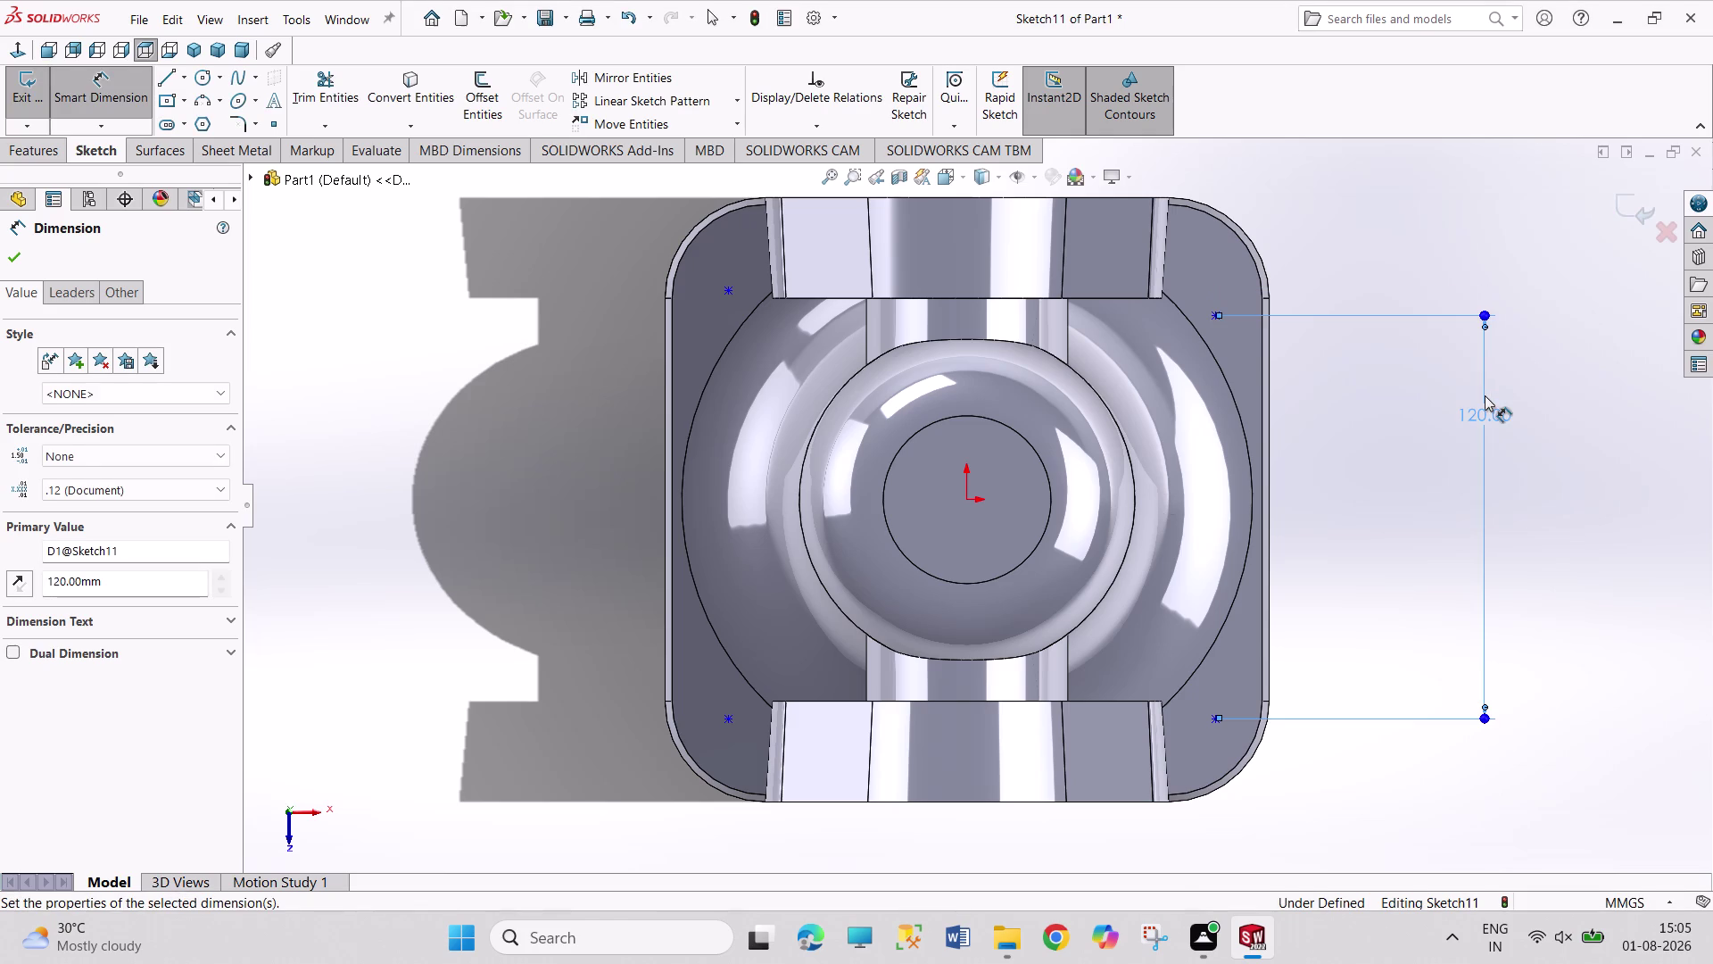
right_click(1631, 488)
click(1617, 547)
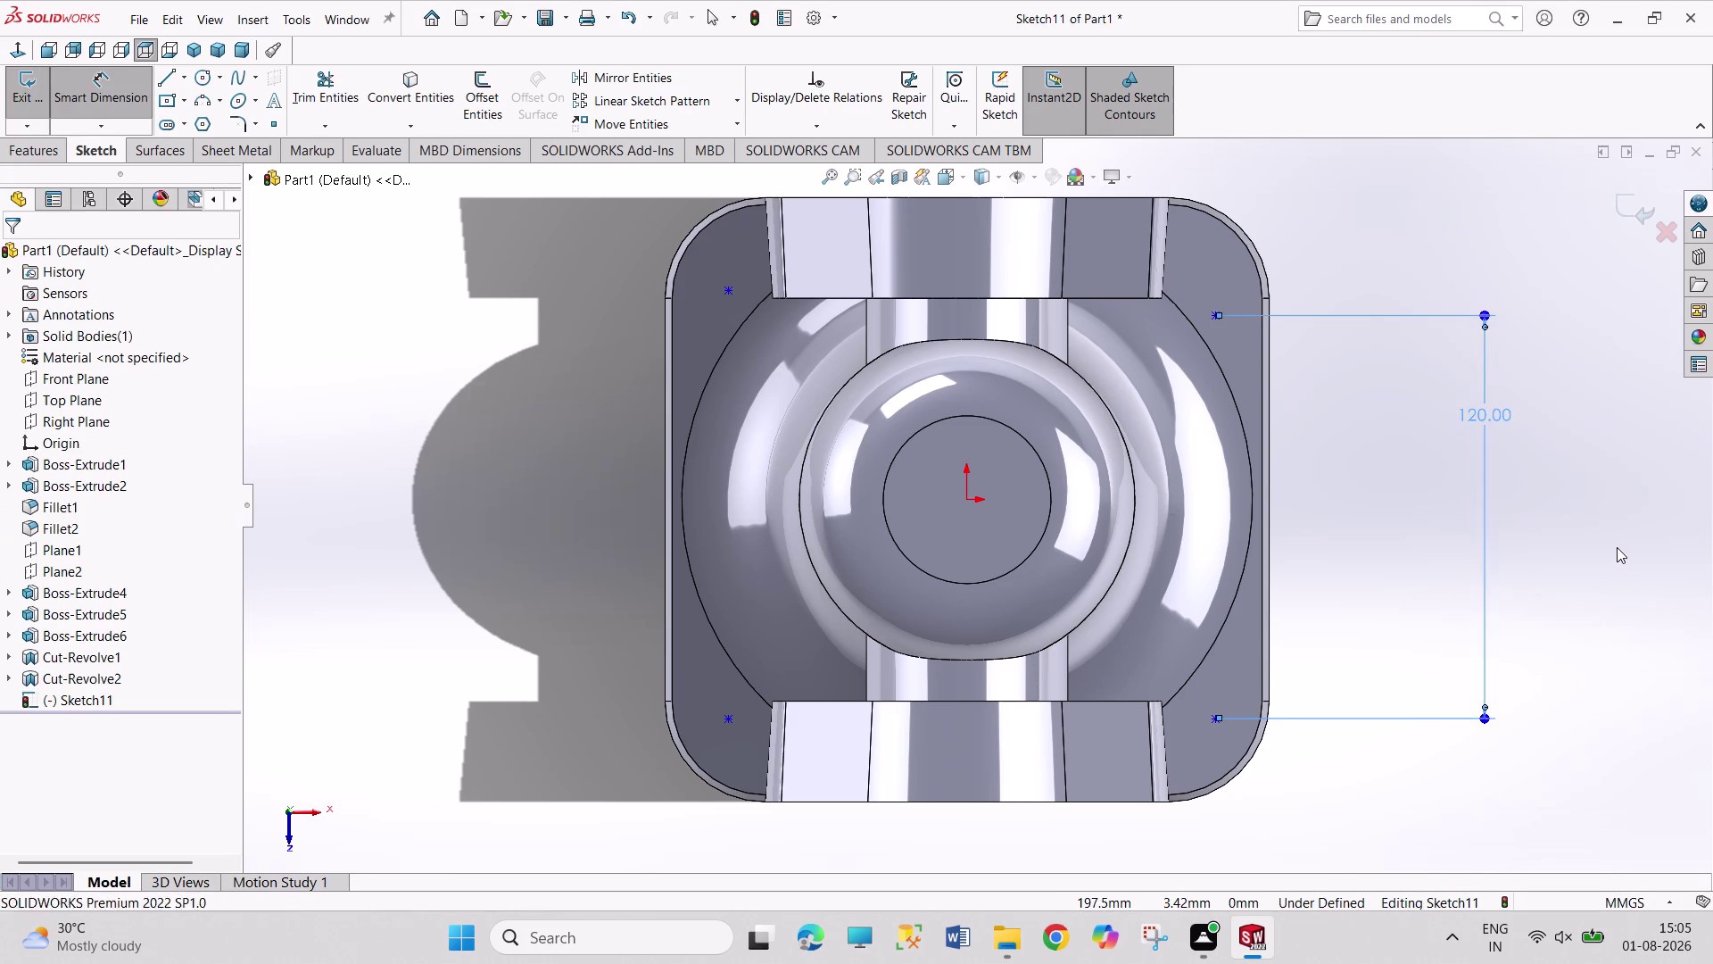
right_drag(1615, 547, 1604, 325)
click(965, 499)
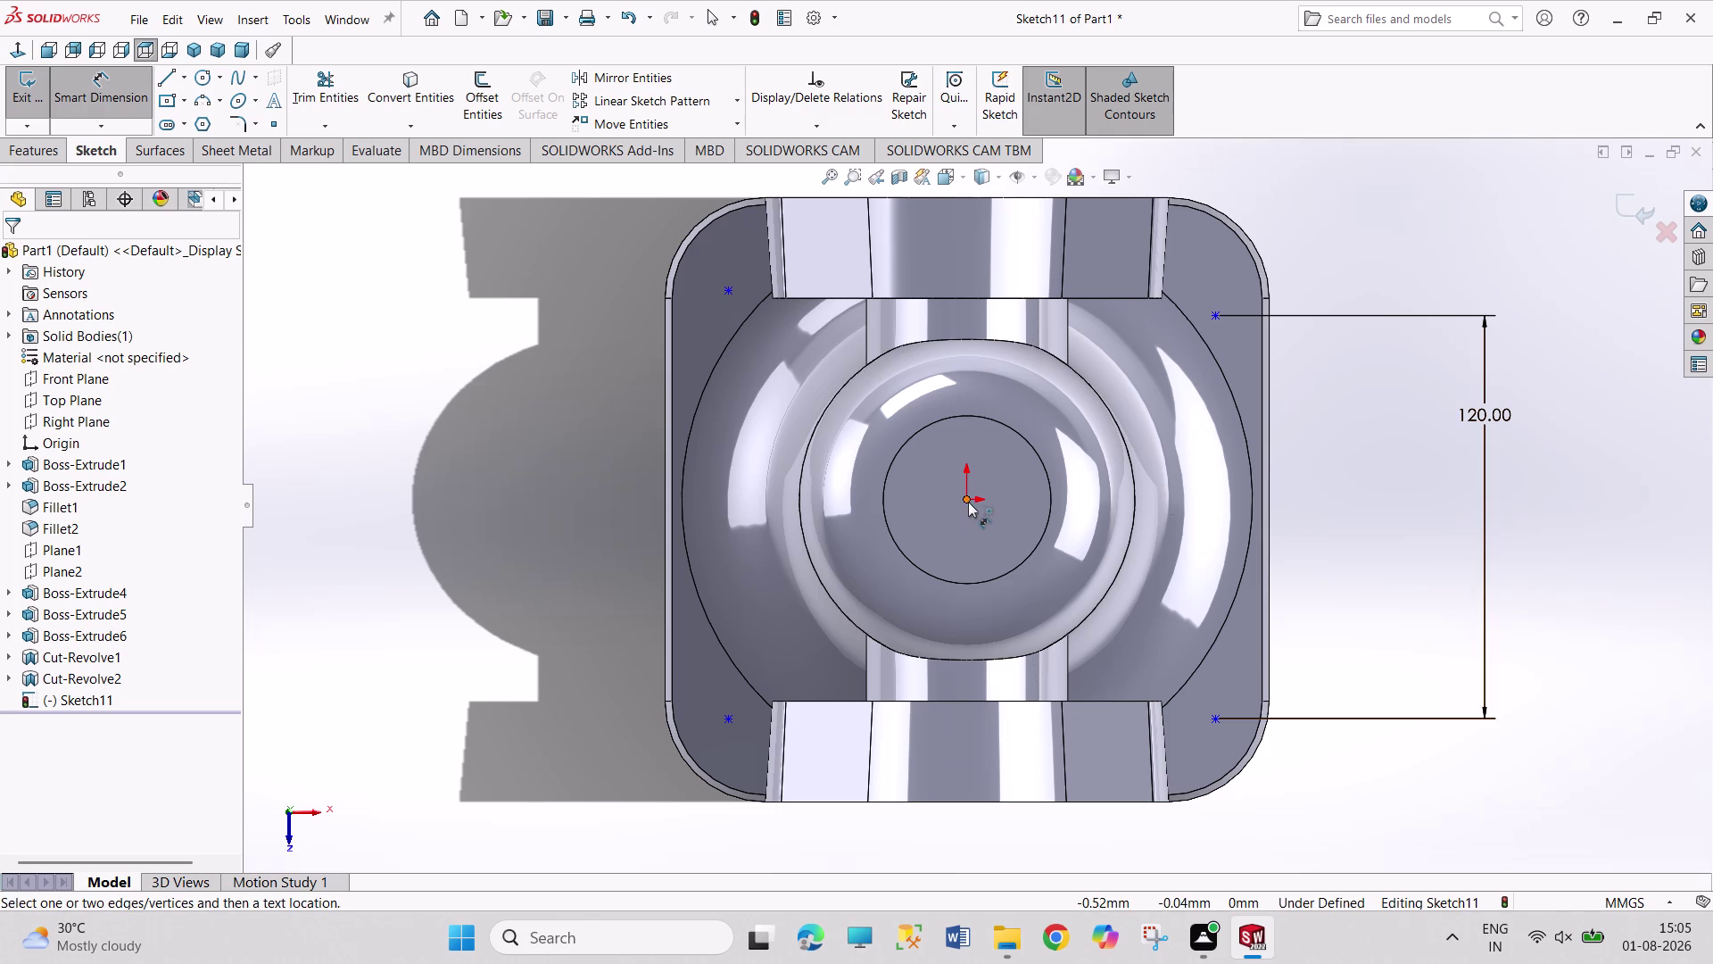
Dimension the upper-right point 60 mm vertically from the part origin.
click(1214, 314)
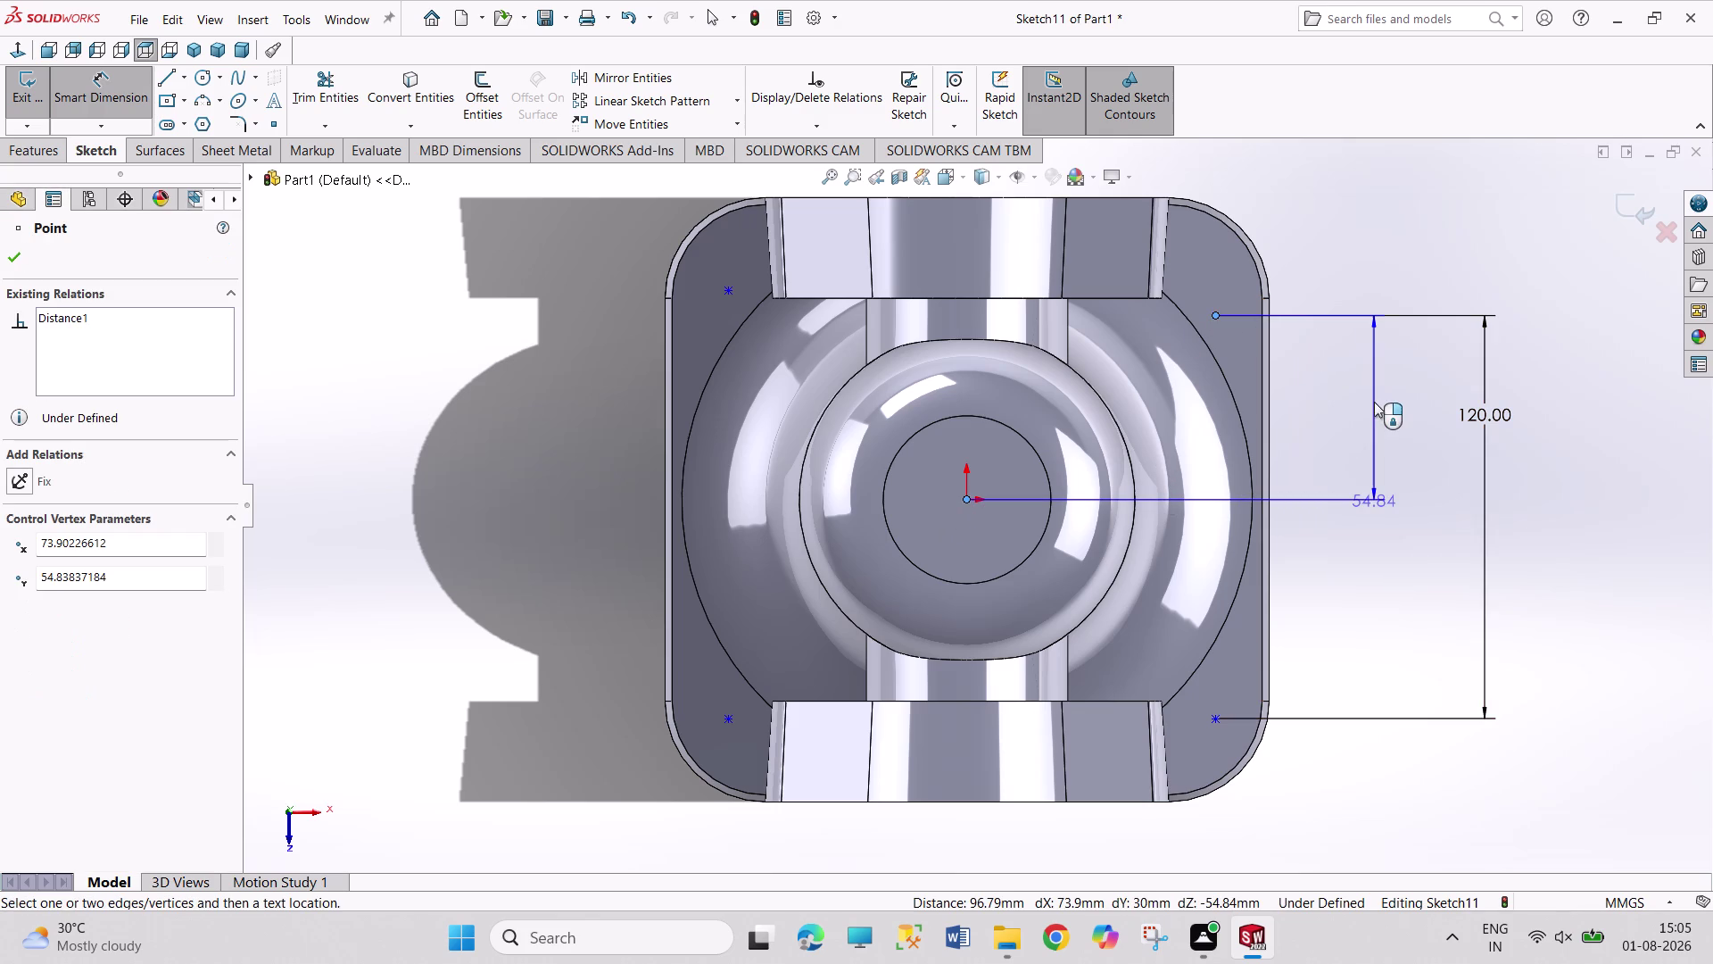
click(1375, 395)
text(60)
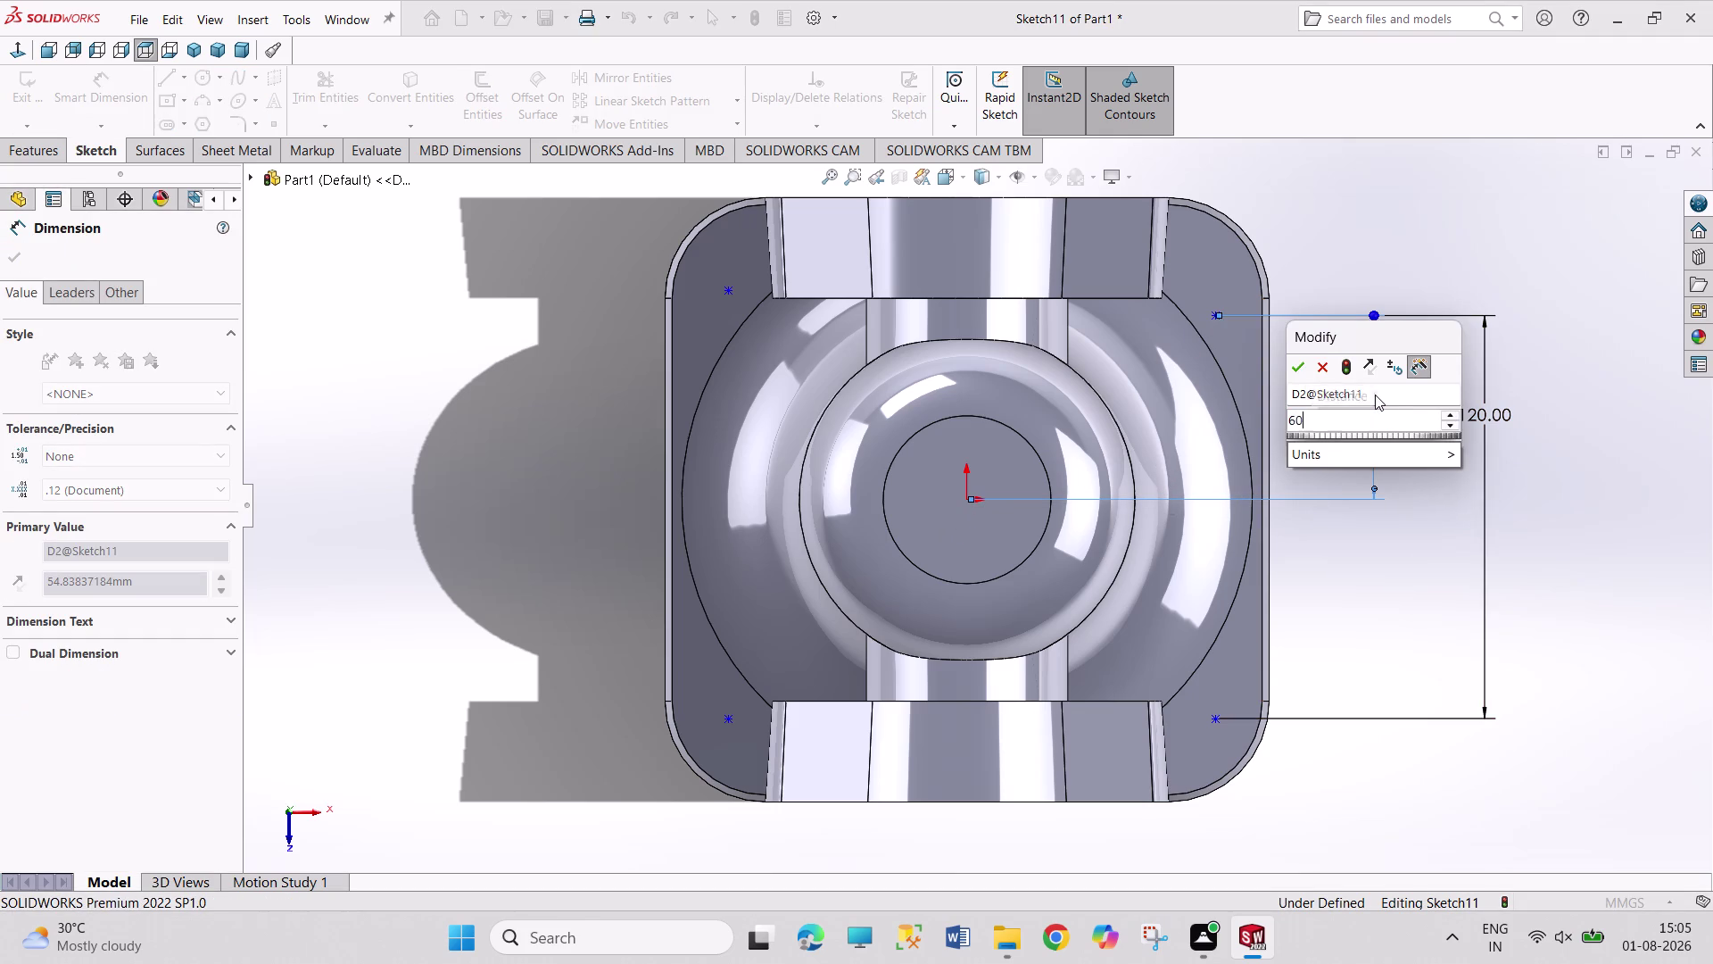
key(Return)
right_click(1582, 574)
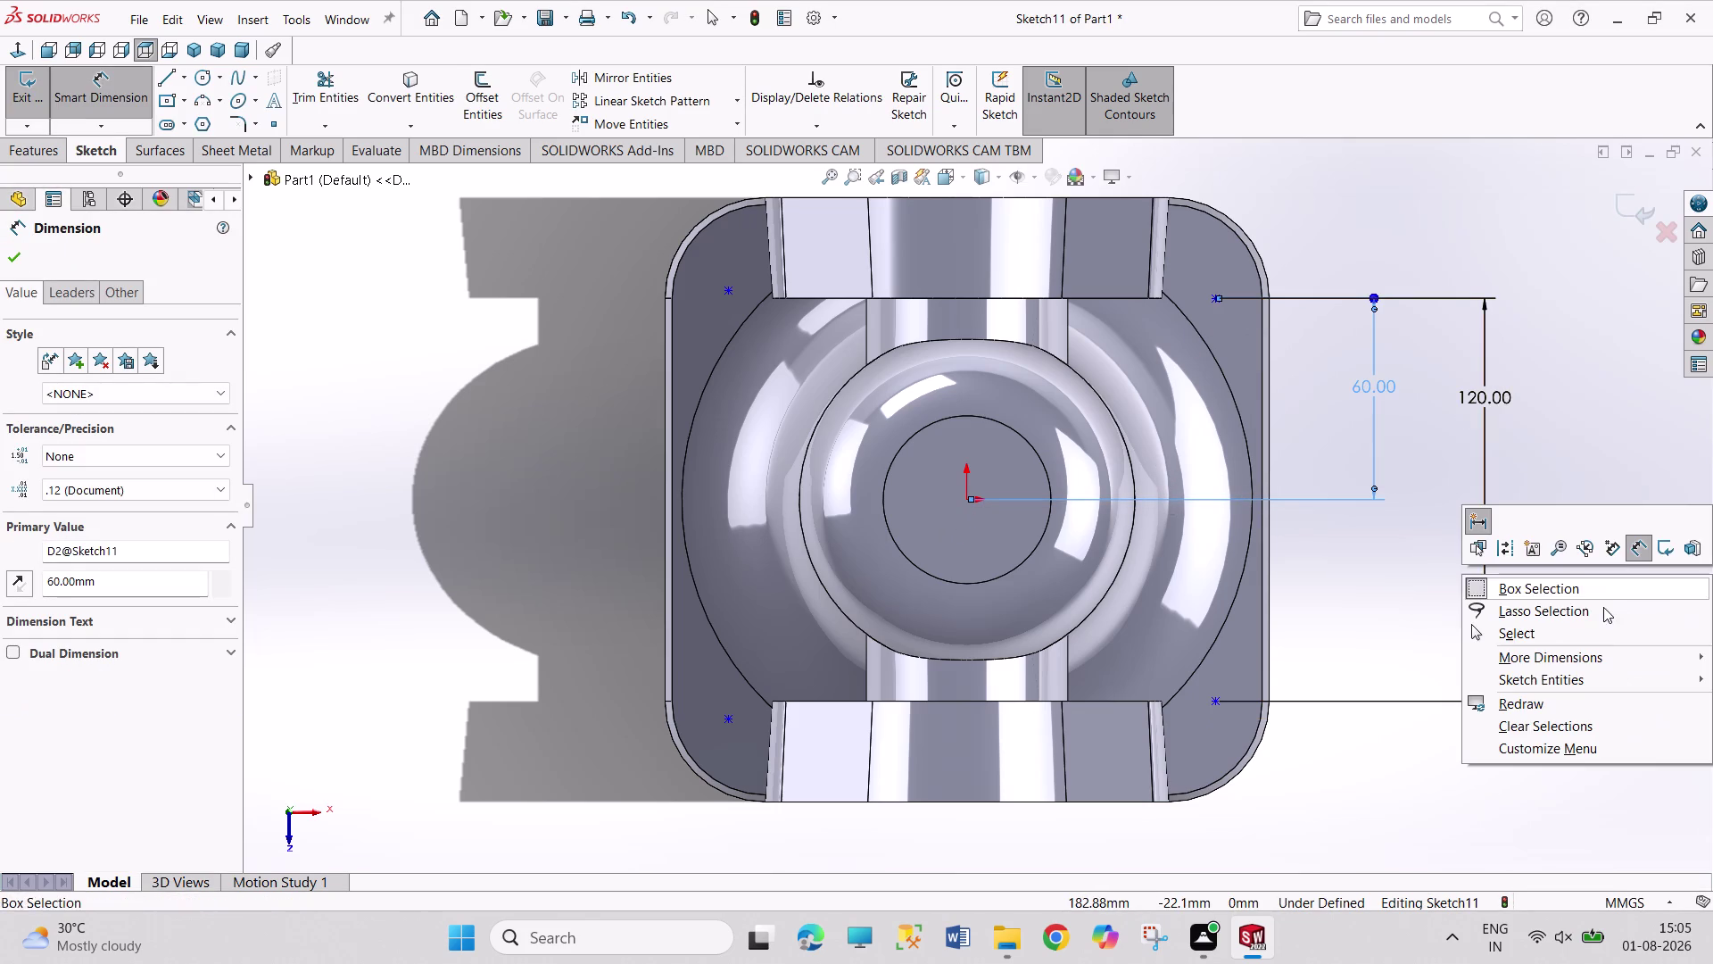
click(1605, 622)
right_drag(345, 488, 389, 289)
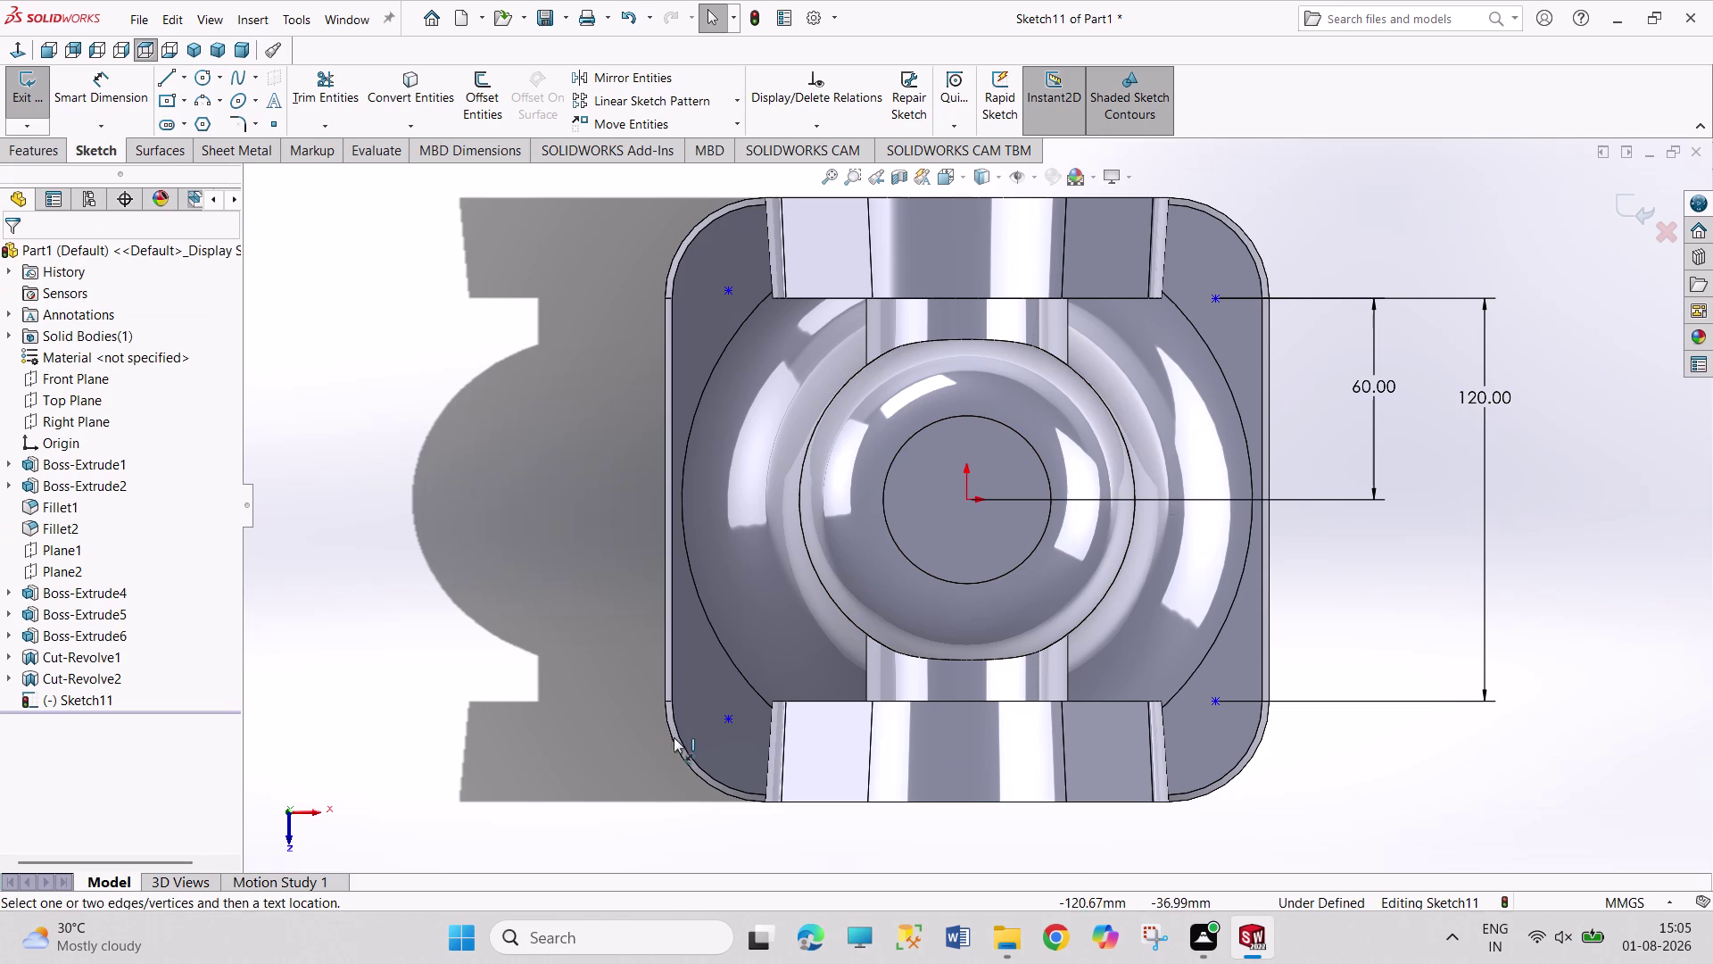
click(726, 721)
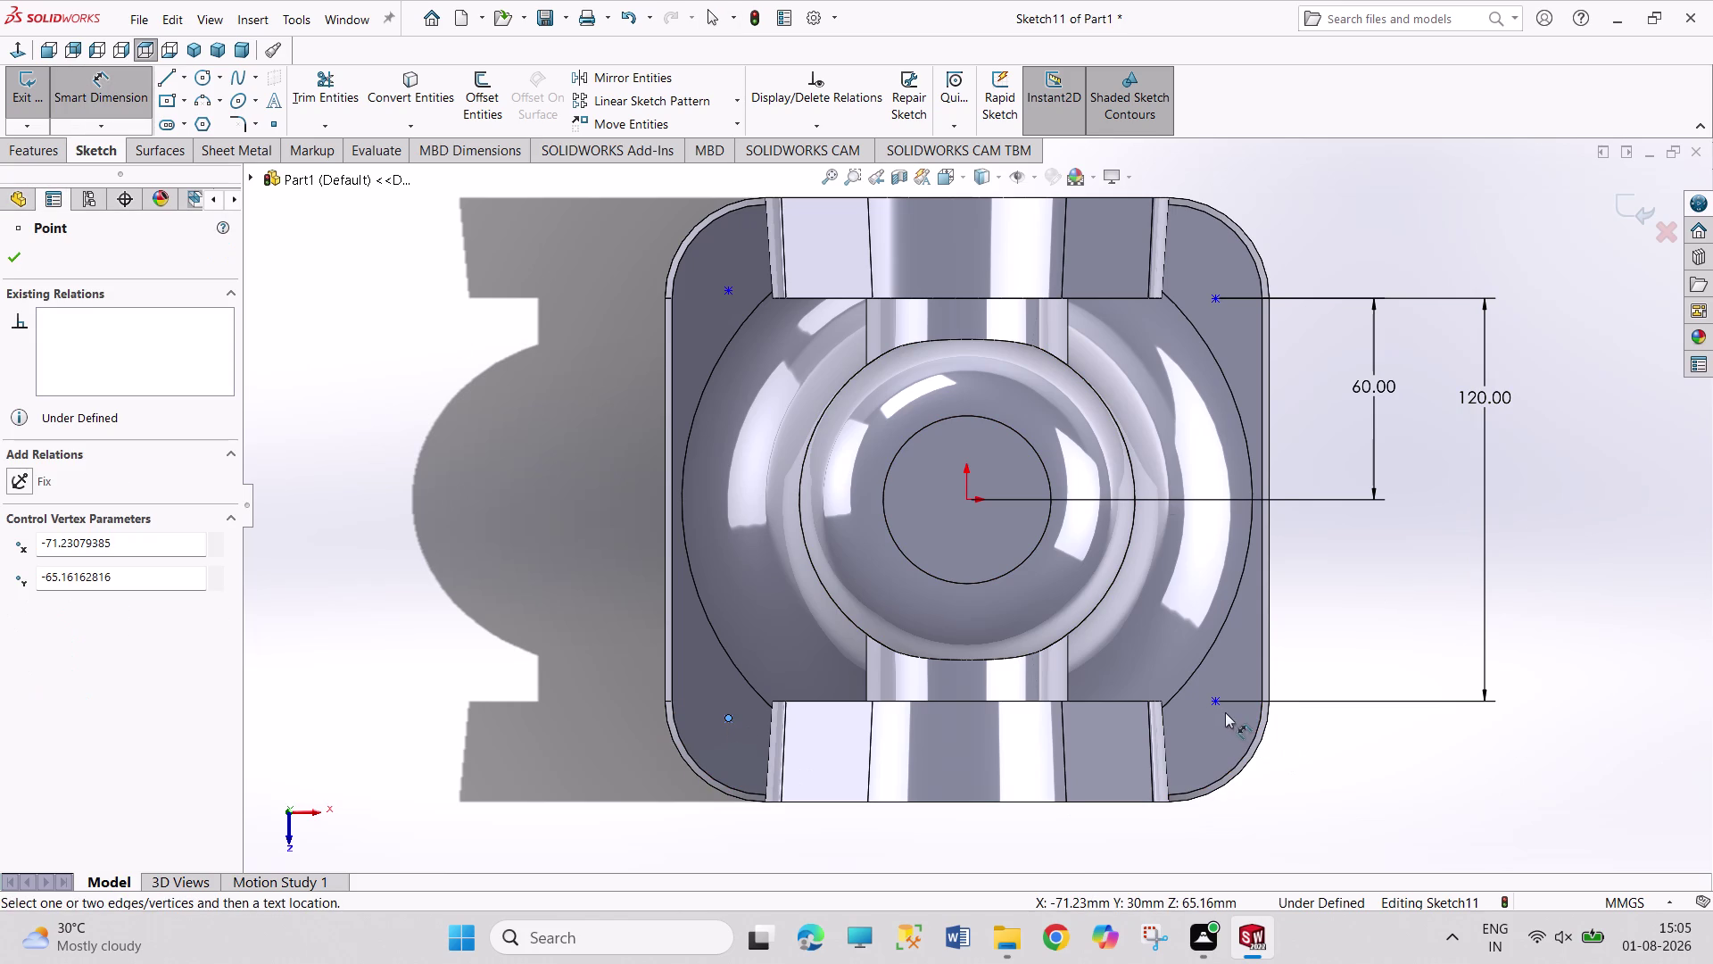
Dimension the lower-left and lower-right points 120 mm apart.
click(1217, 702)
click(1084, 844)
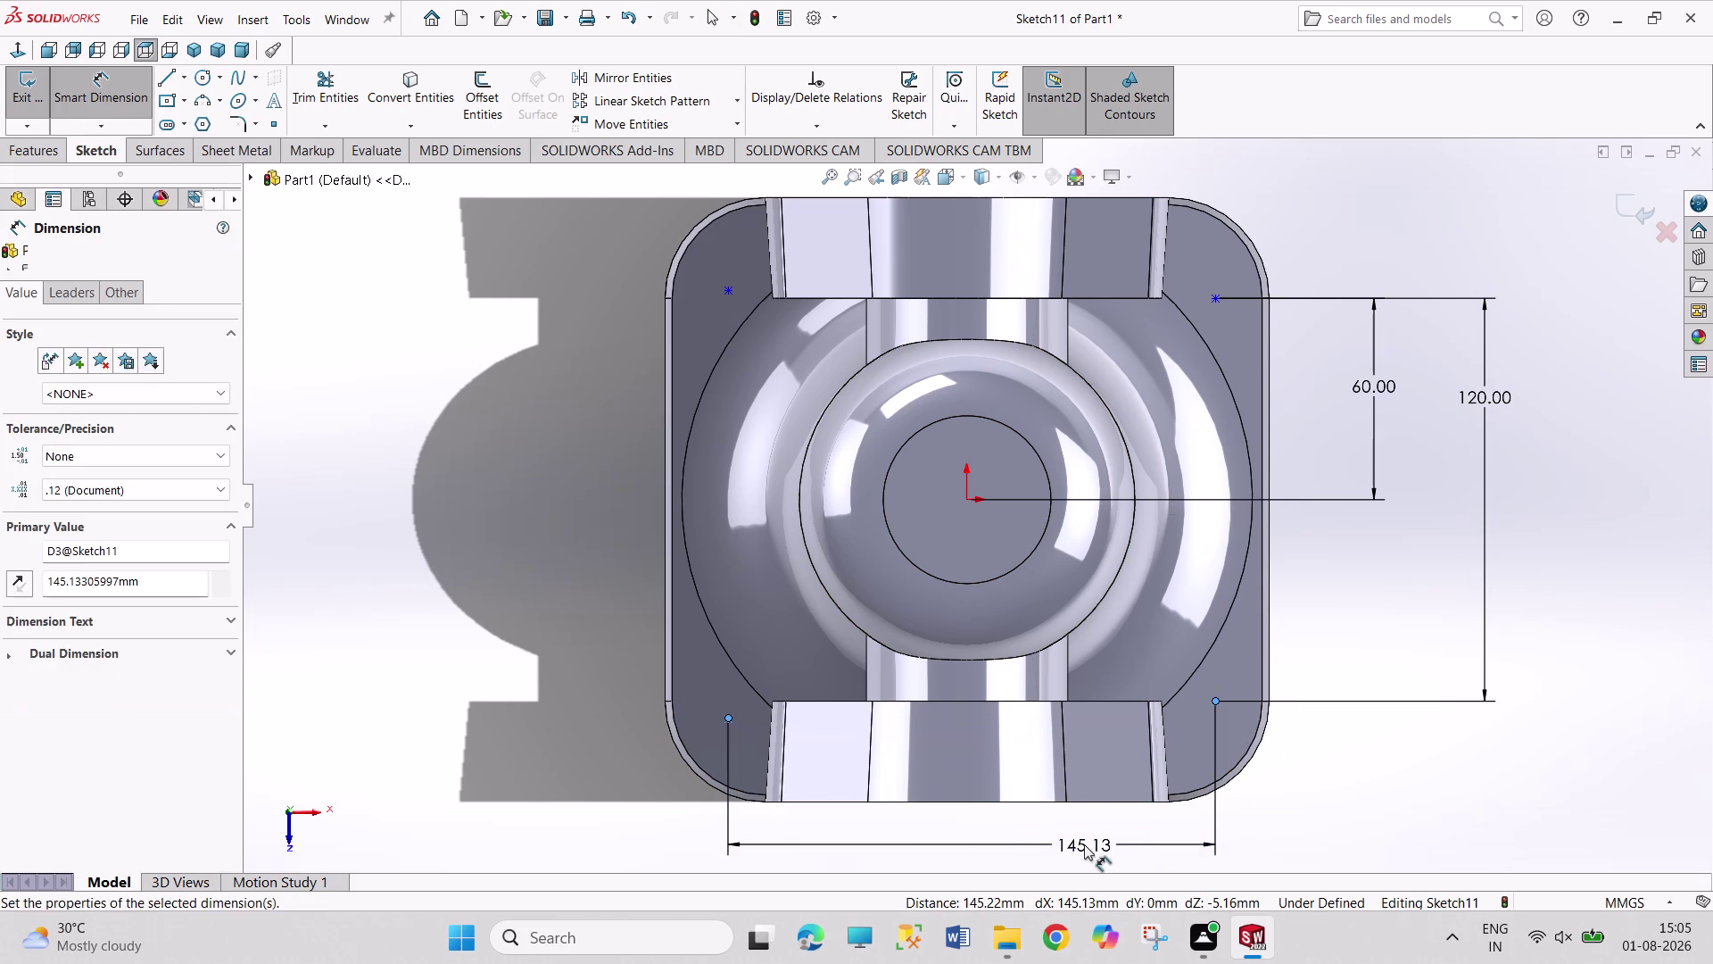
text(120)
key(Return)
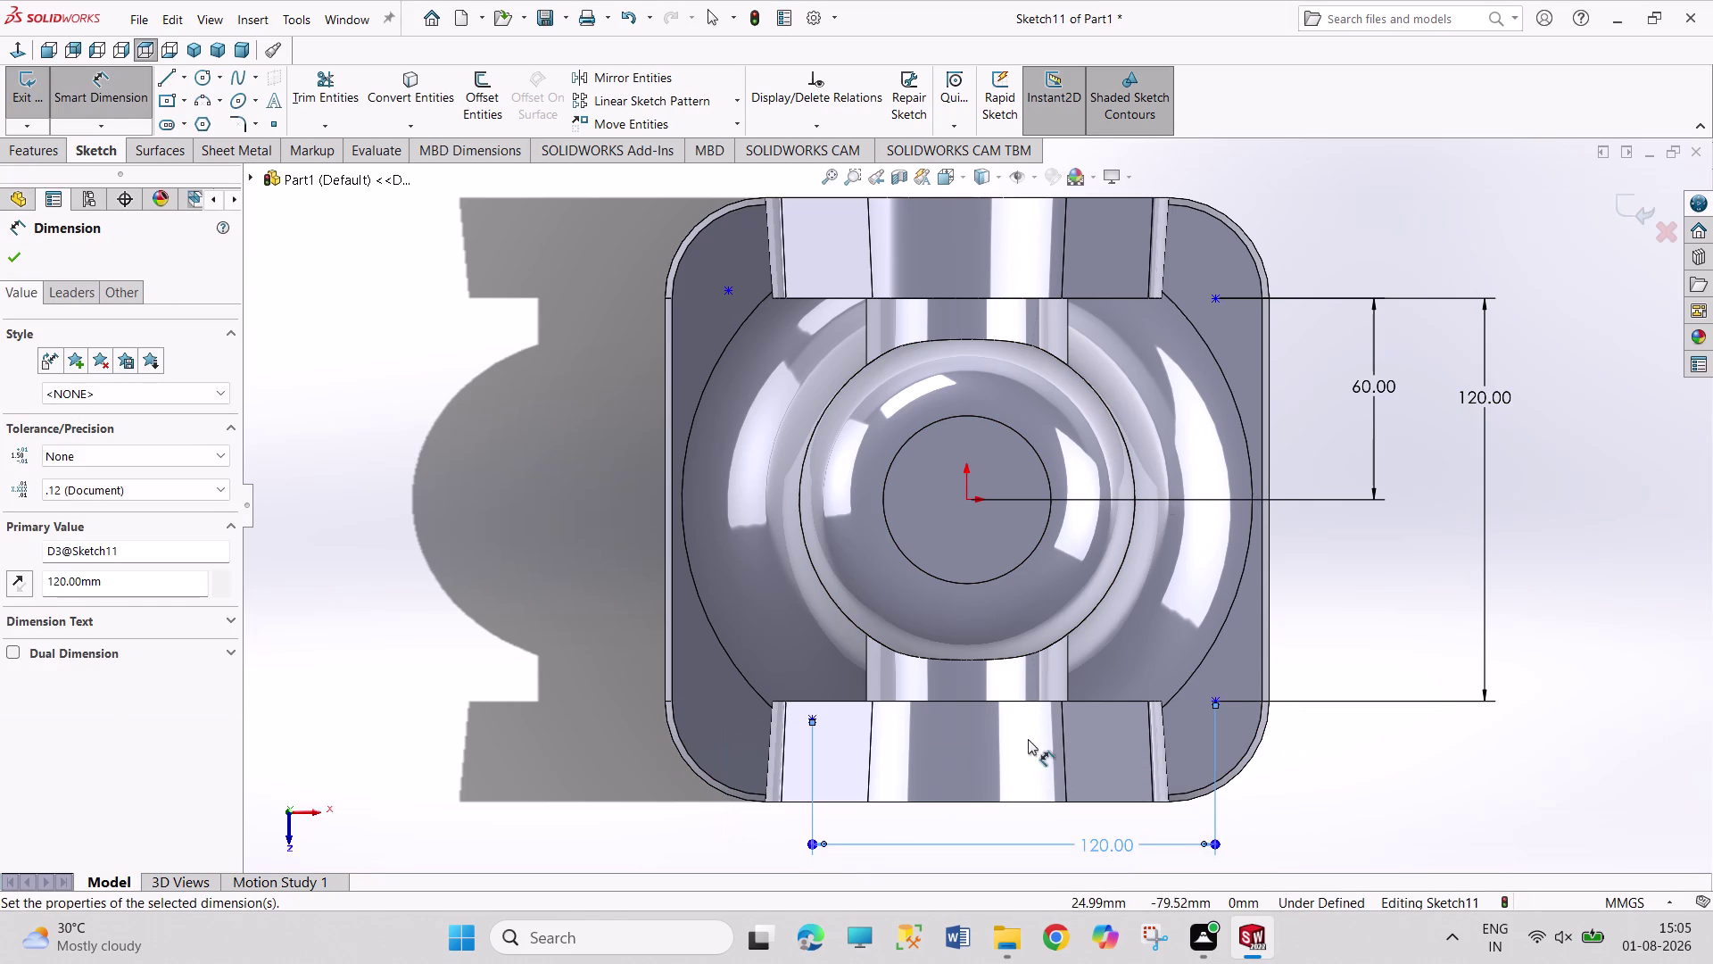
Set the lower-right point 60 mm horizontally from the origin, then stop dimensioning.
click(966, 497)
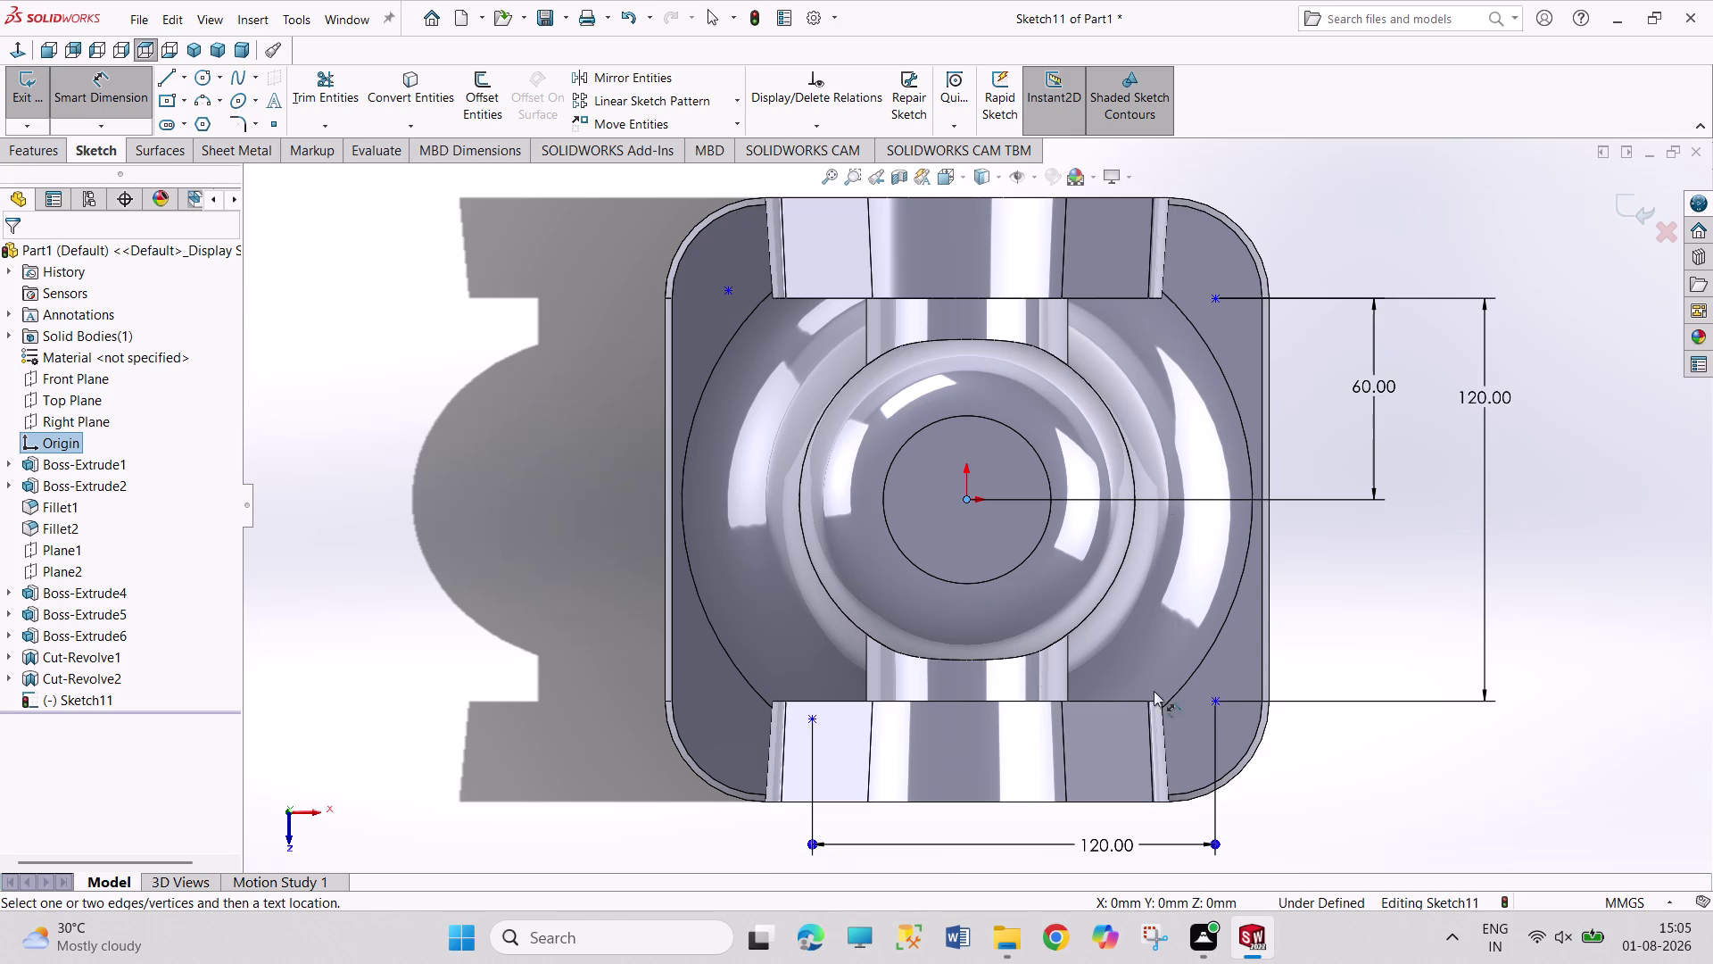
click(1217, 701)
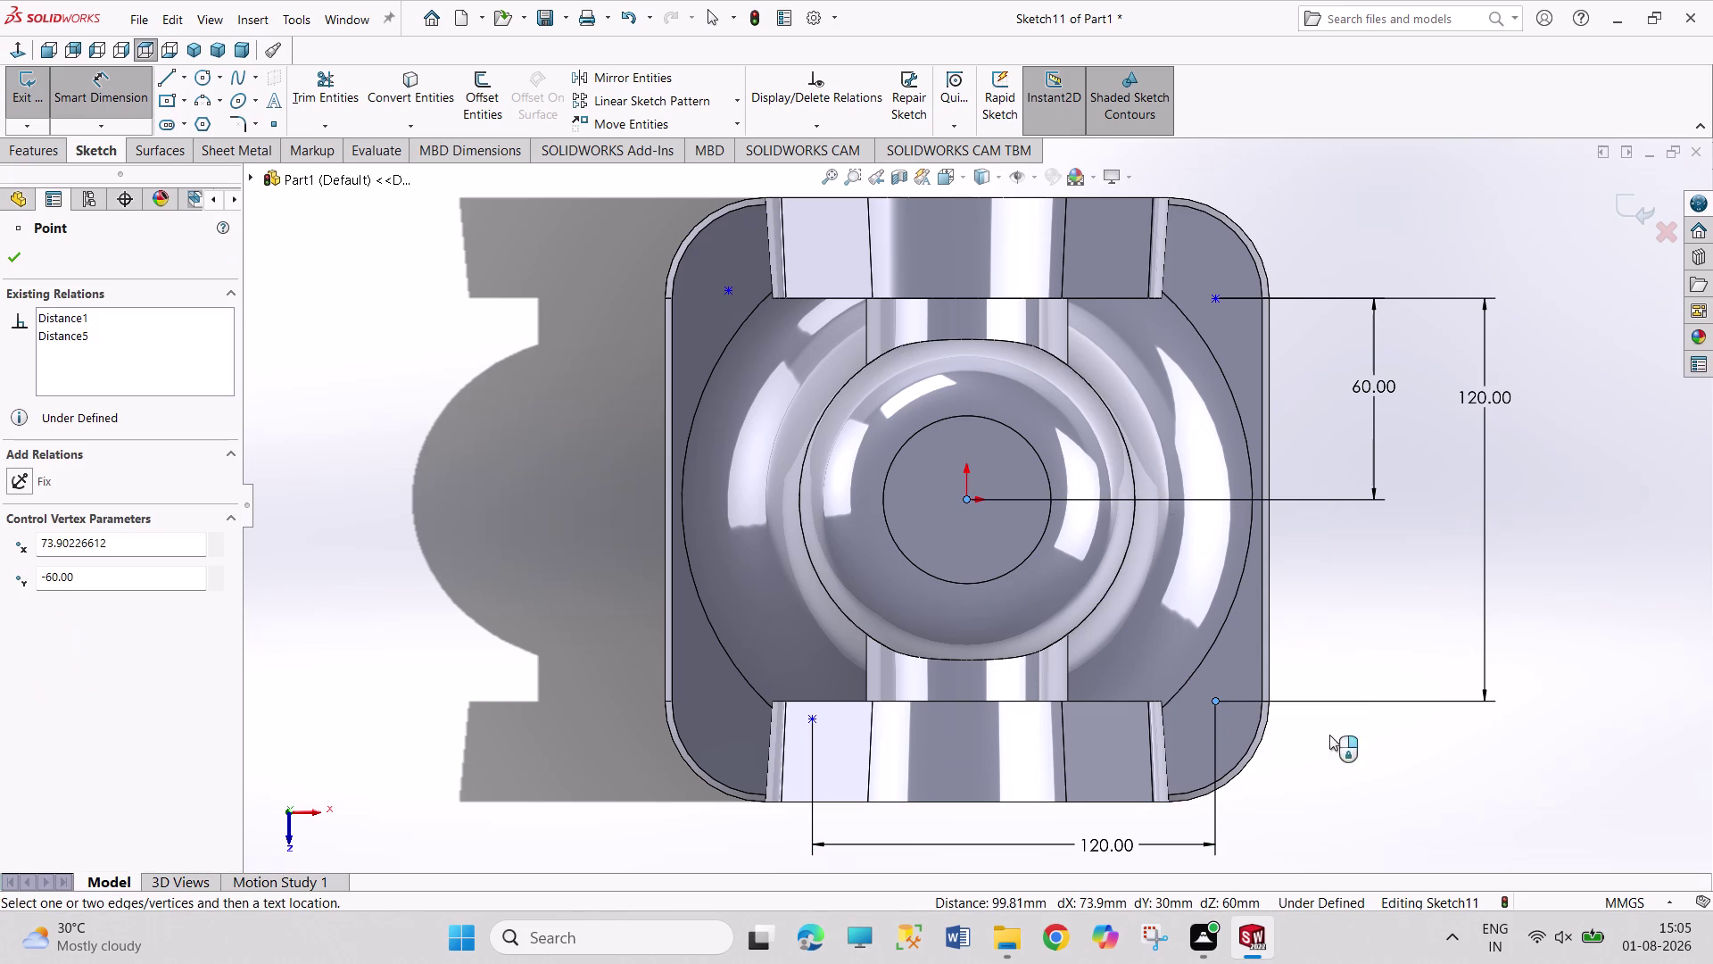
click(1112, 713)
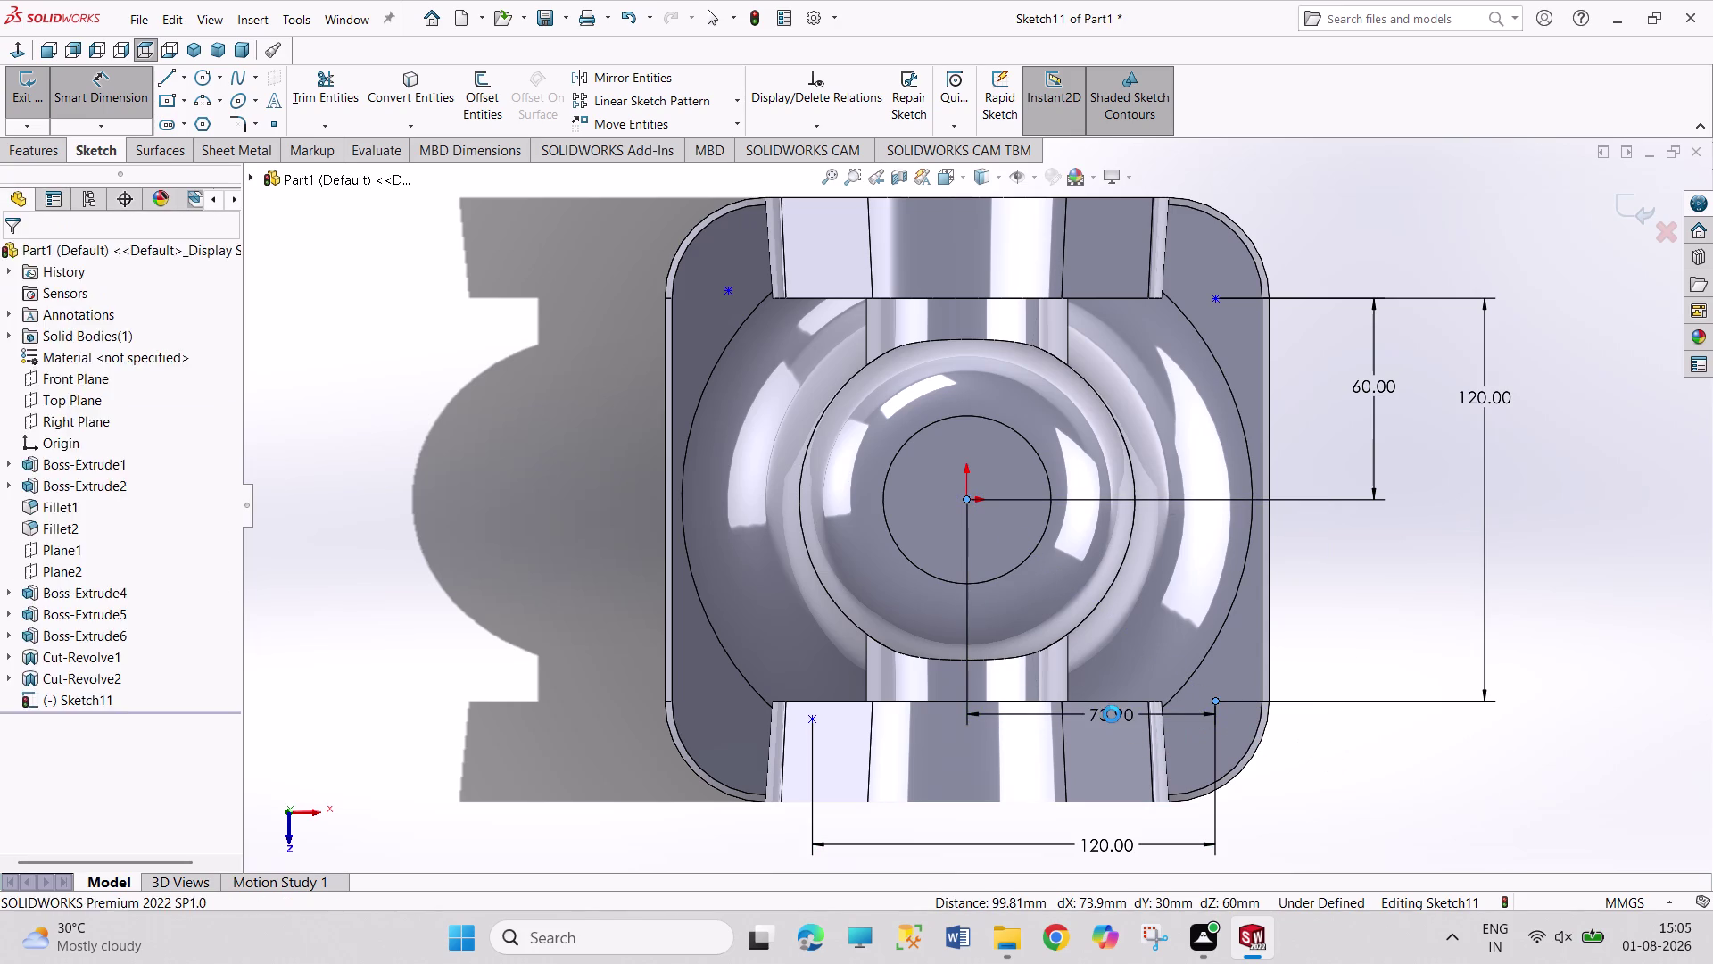
text(60)
key(Return)
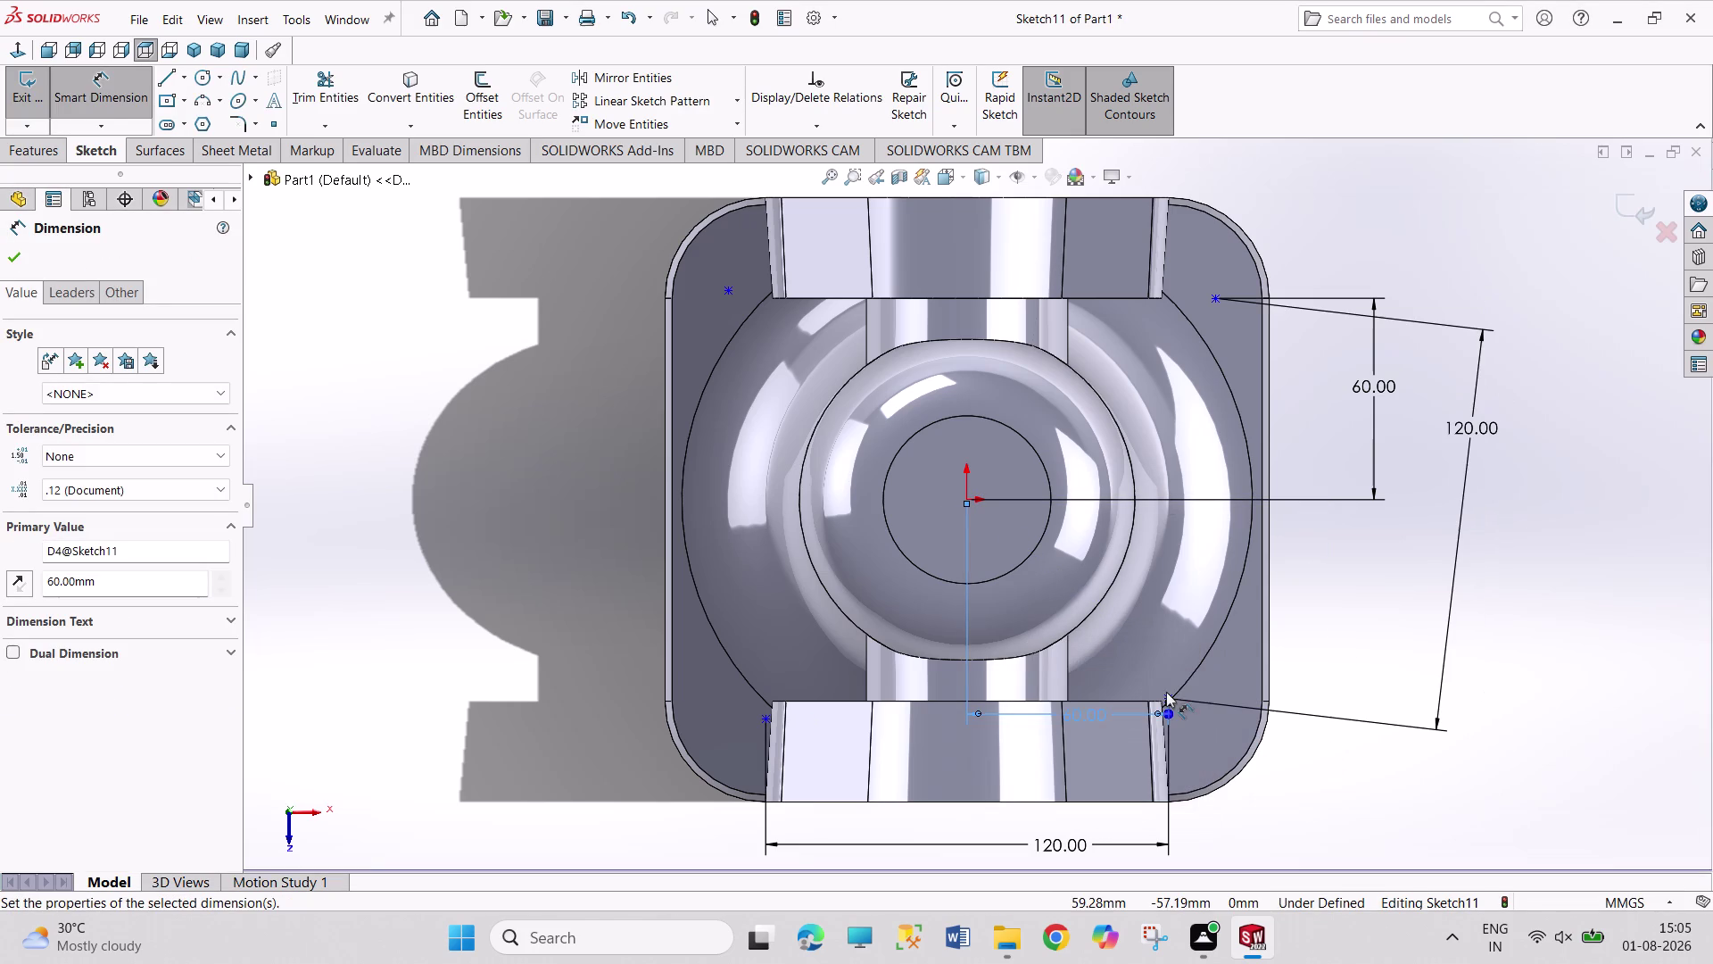
right_click(1415, 817)
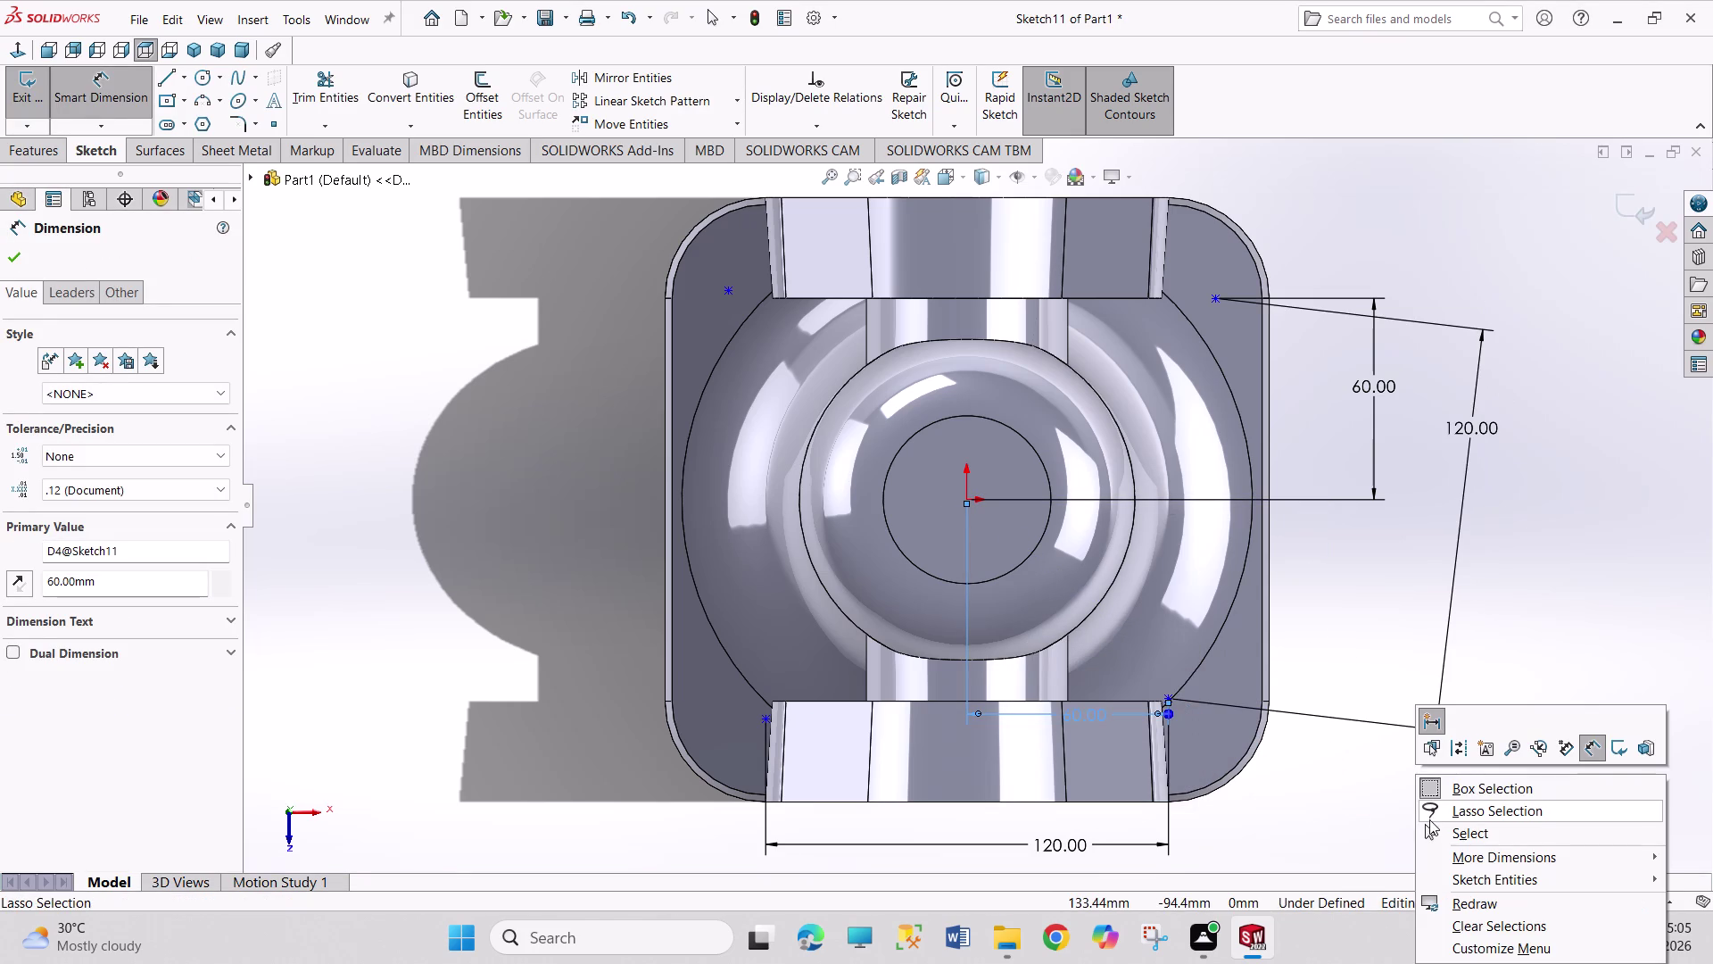
click(1438, 831)
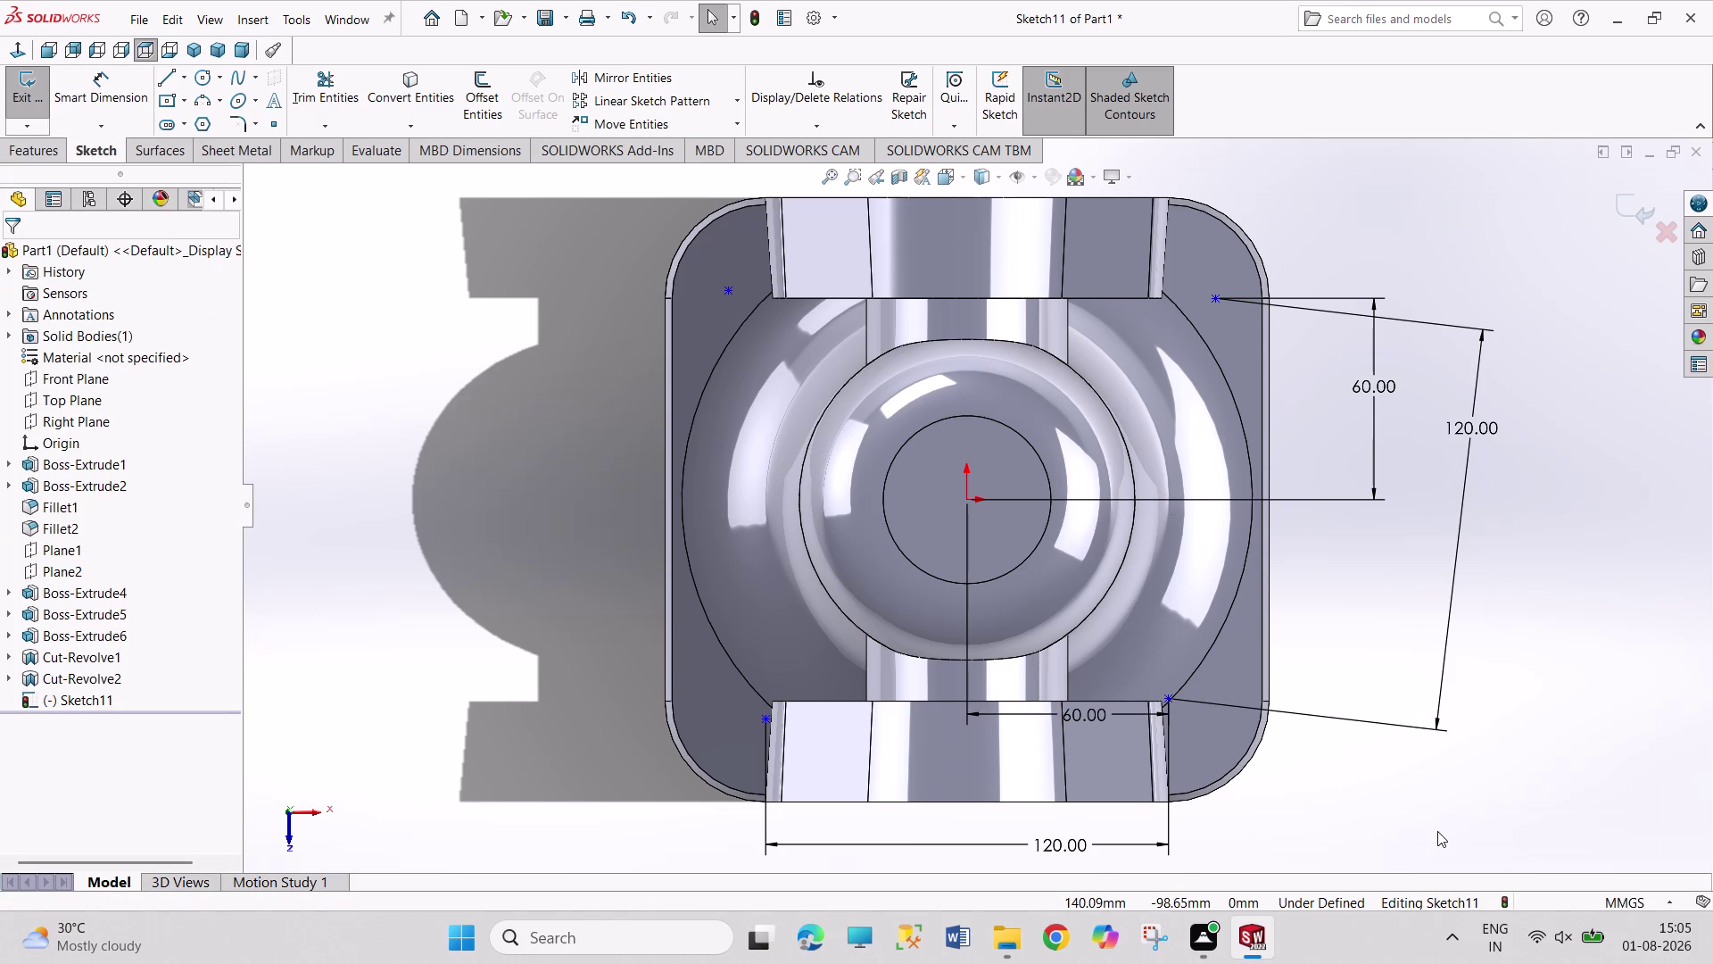